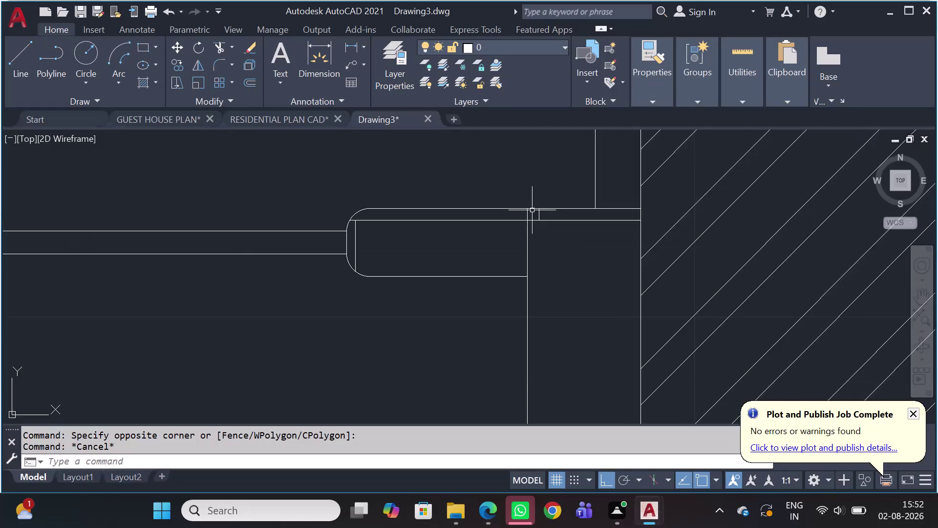
Inspect the wall hatches, then deselect them with the whole door plan in view.
scroll(down, 3)
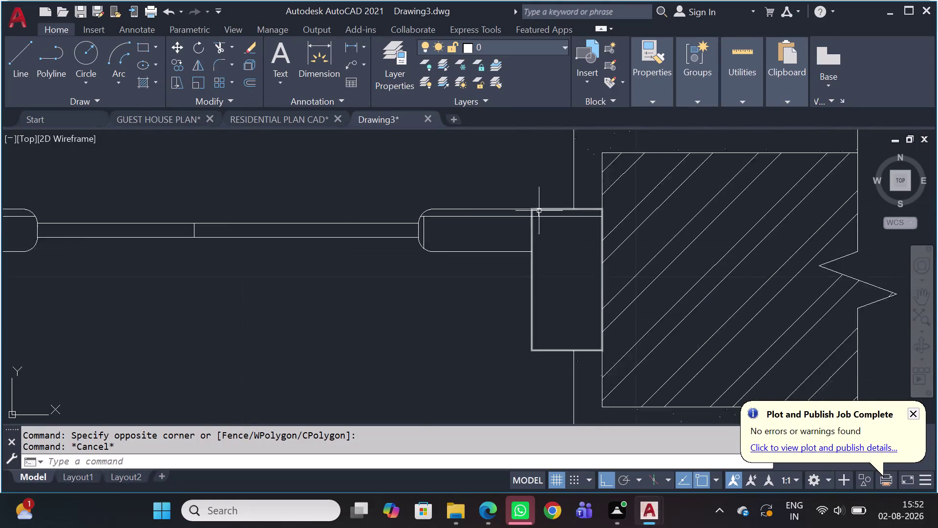
scroll(down, 3)
scroll(up, 3)
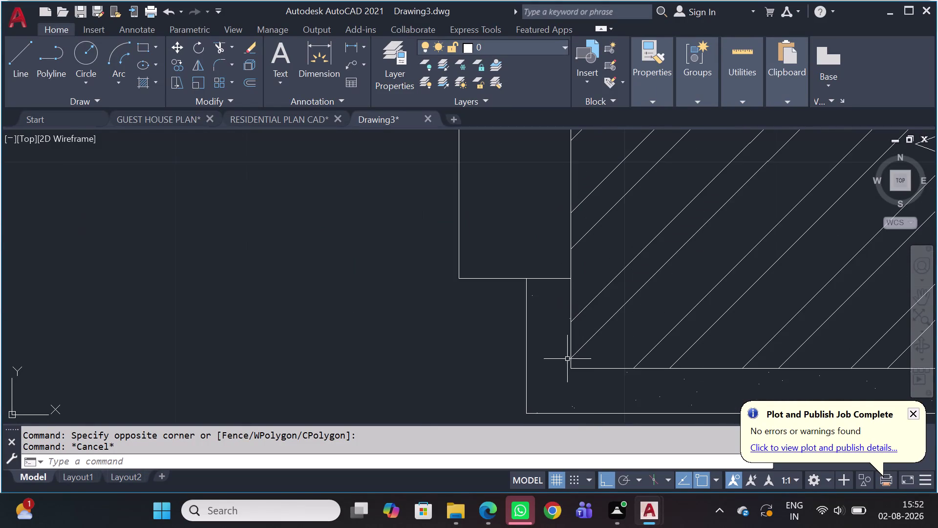
scroll(up, 3)
click(576, 403)
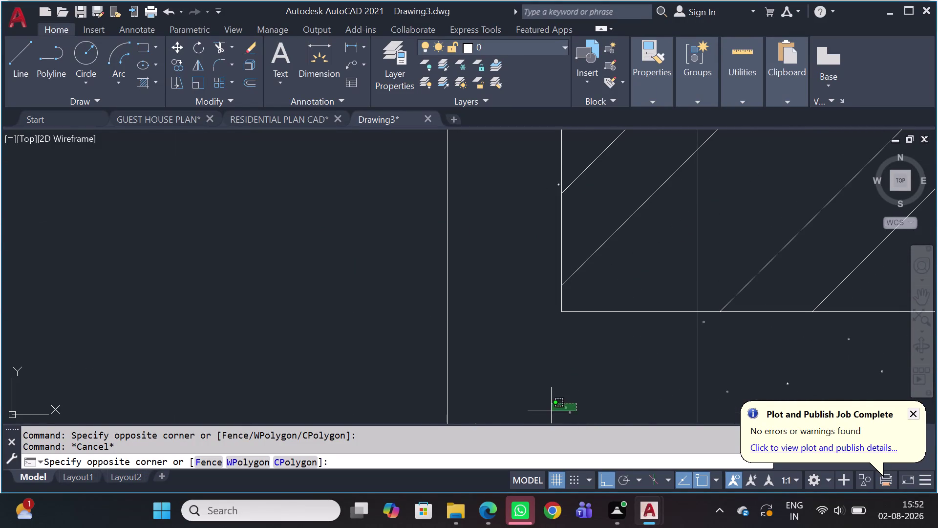
click(552, 411)
scroll(down, 3)
scroll(down, 3)
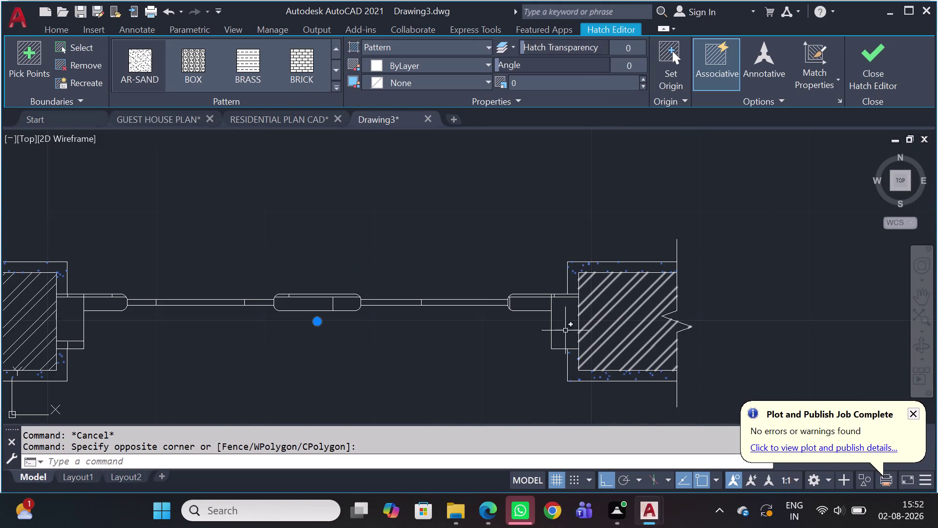
middle_drag(276, 328, 394, 275)
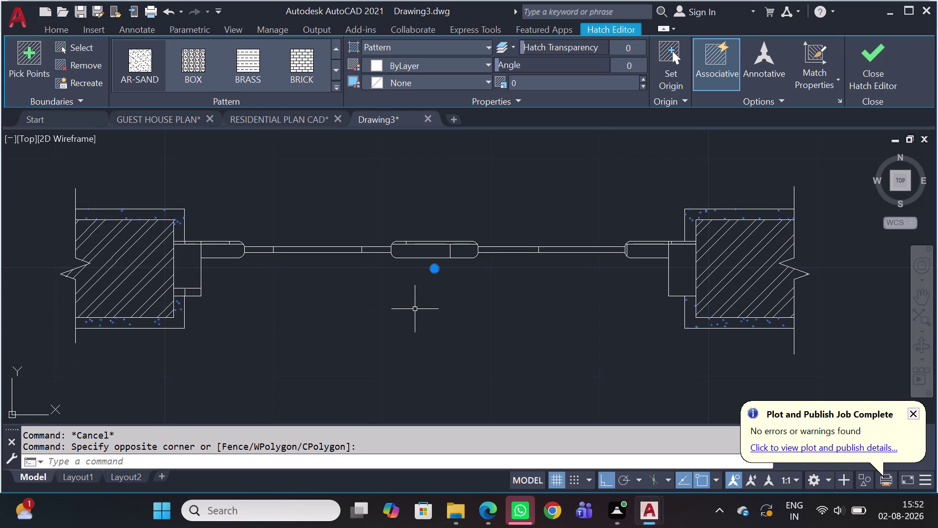
key(Escape)
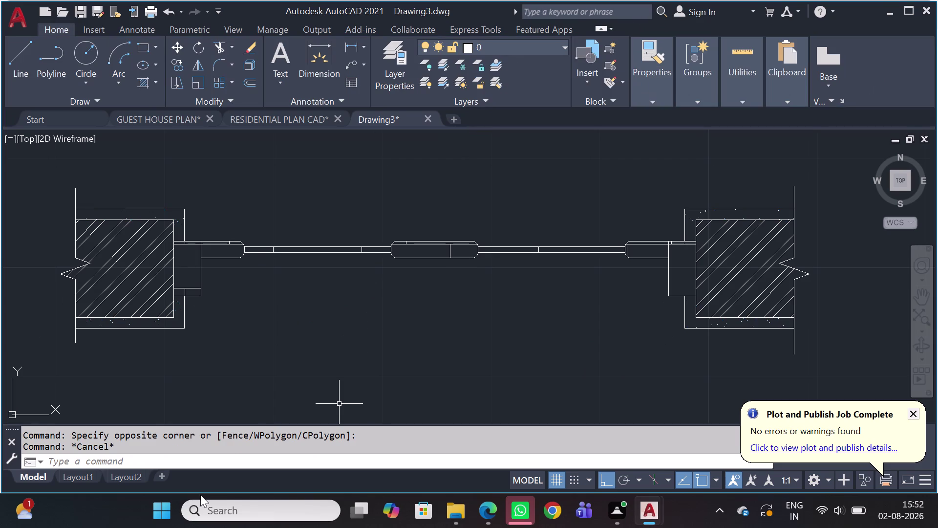
scroll(up, 3)
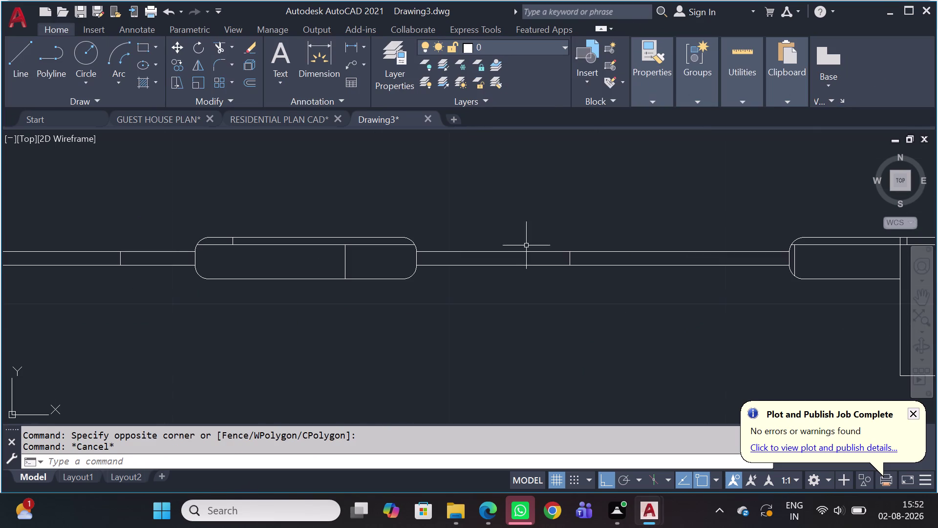
Try the AR-HBONE and AR-RSHKE patterns on the door leaf hatch.
click(569, 258)
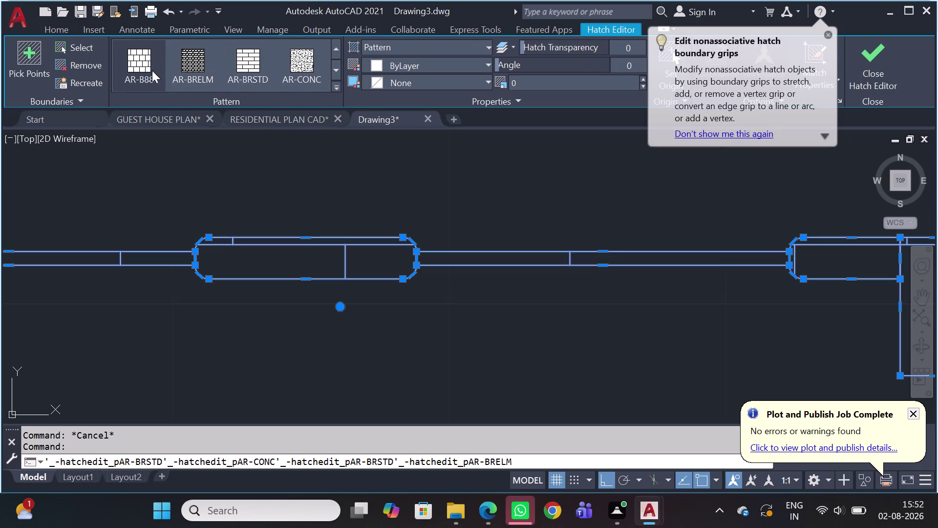
click(336, 87)
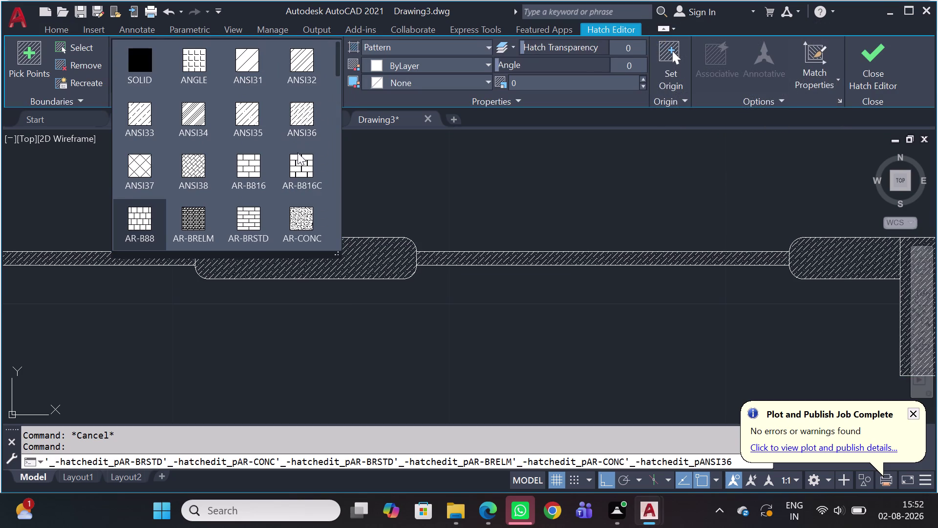
scroll(down, 3)
scroll(down, 3)
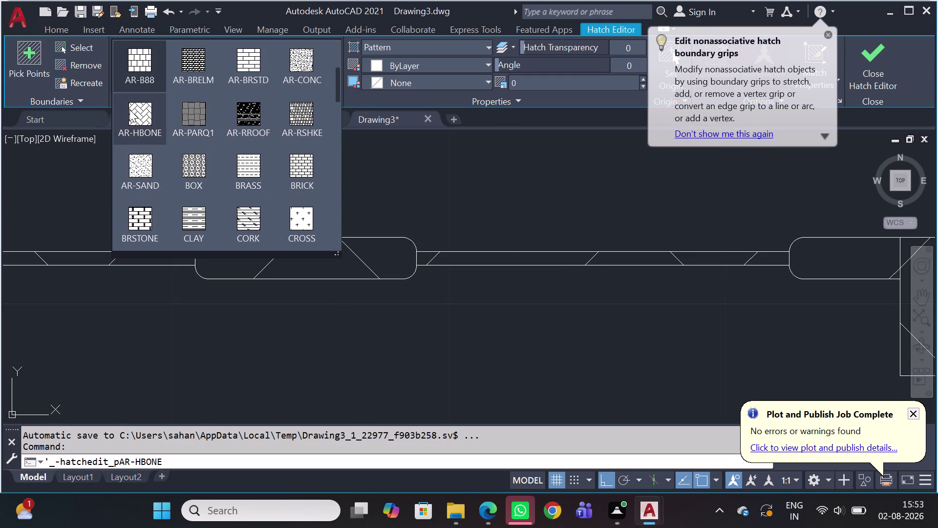
click(138, 120)
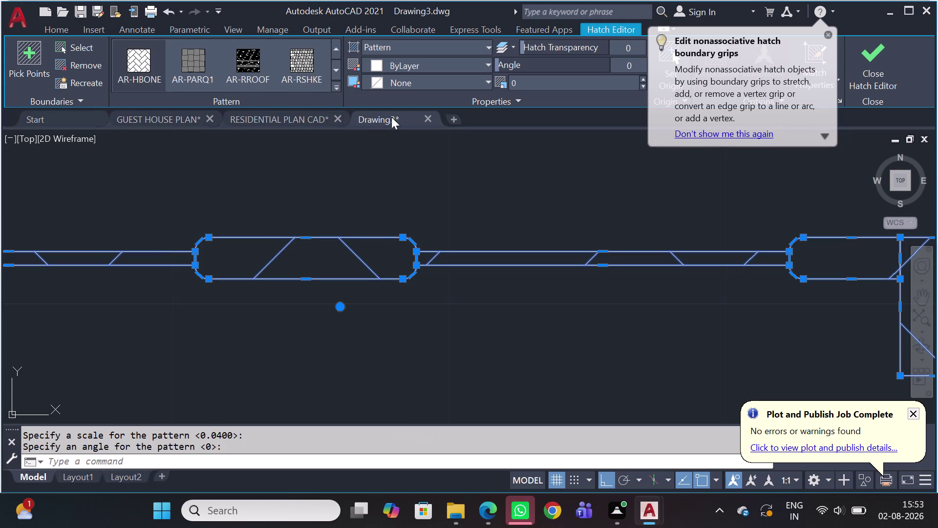
scroll(down, 3)
scroll(down, 3)
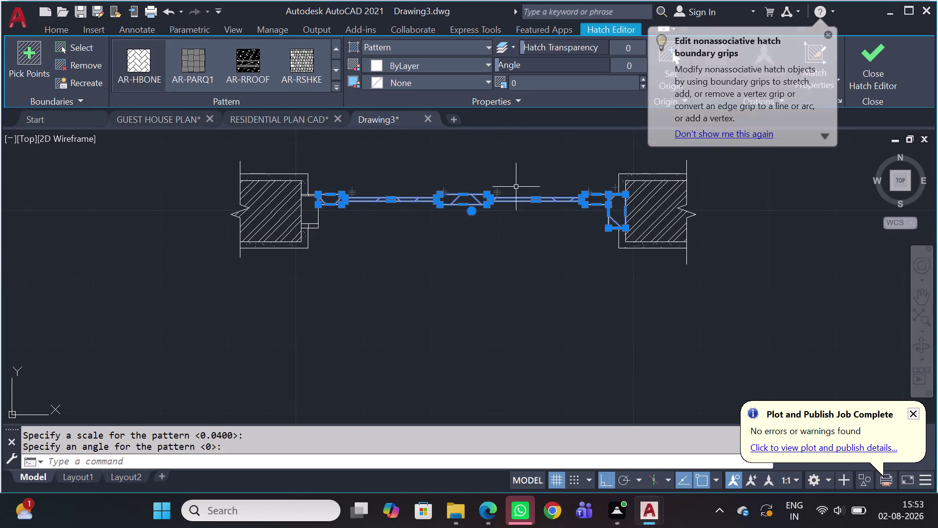
scroll(up, 3)
scroll(up, 3)
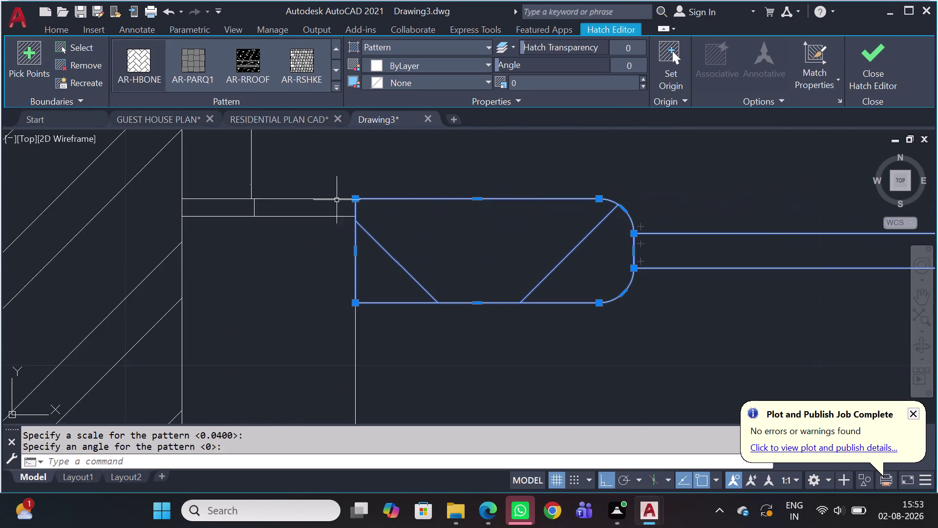
click(337, 86)
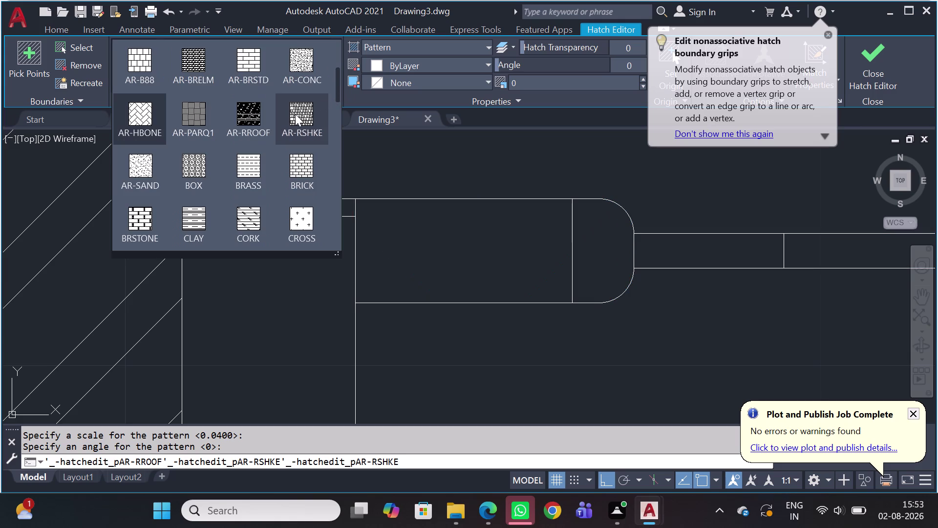
click(301, 120)
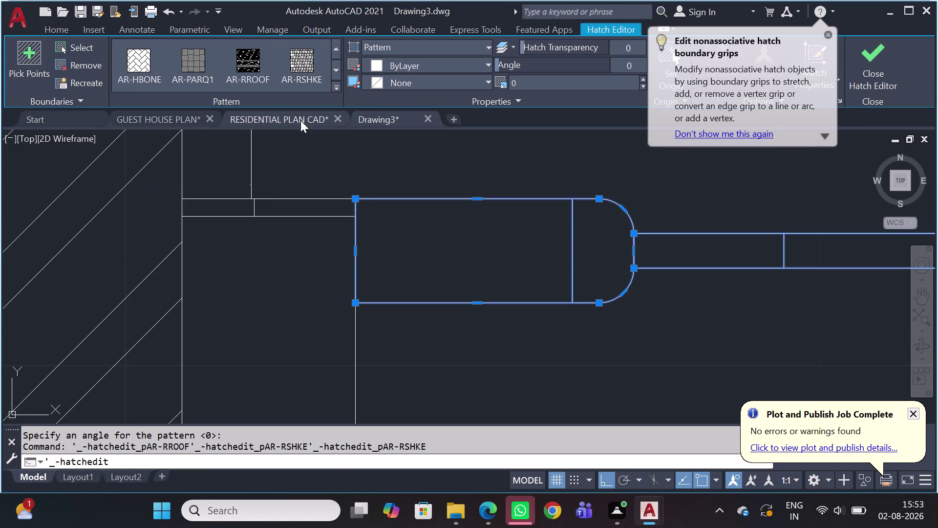
Apply the BRICK pattern at scale 0.1 and deselect the hatch.
scroll(down, 3)
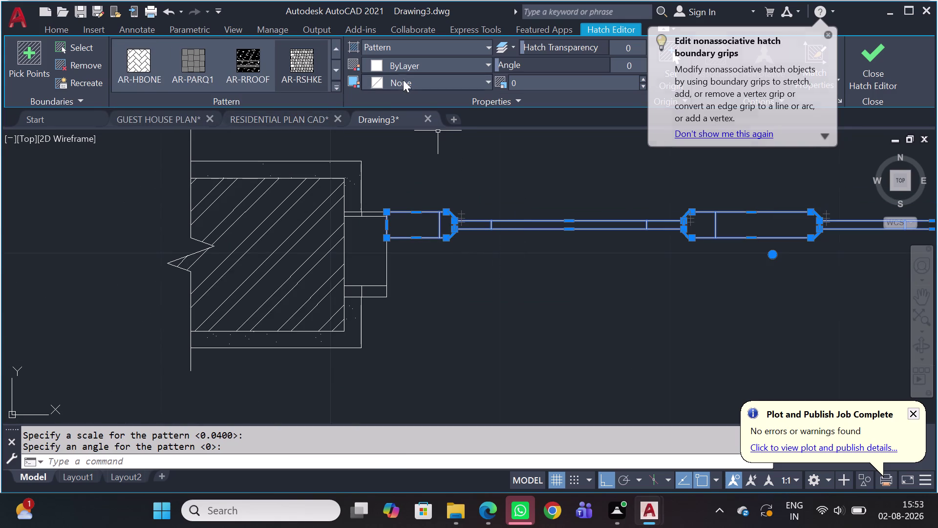
click(336, 84)
click(304, 167)
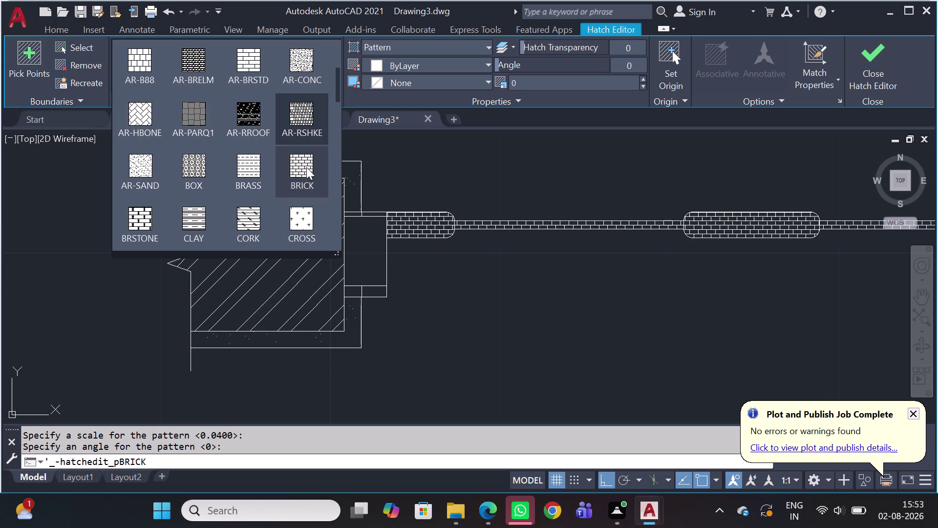
scroll(down, 3)
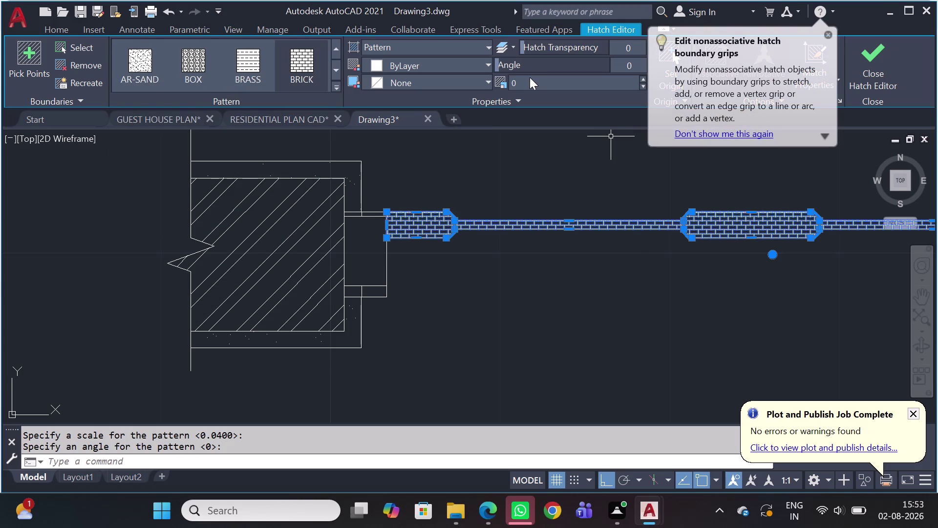
scroll(down, 3)
scroll(up, 3)
scroll(up, 3)
scroll(up, 3)
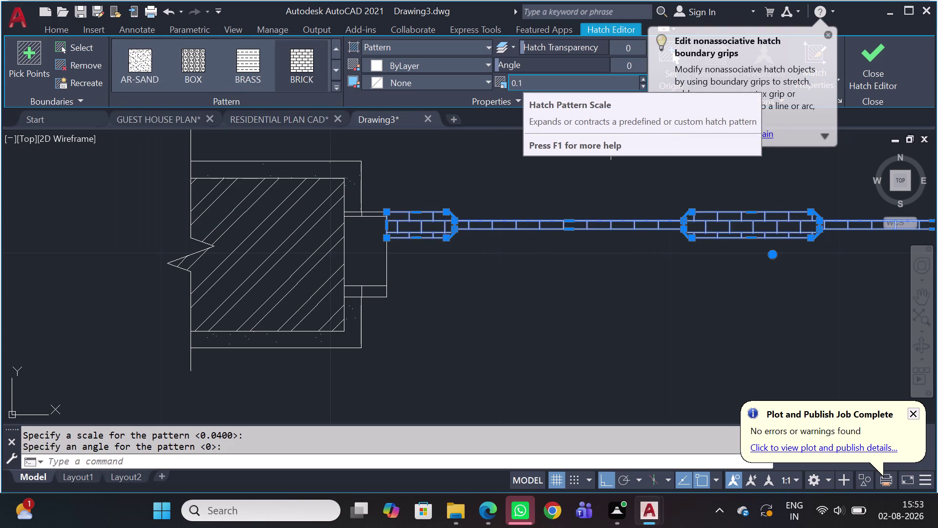
scroll(up, 3)
scroll(up, 3)
middle_drag(454, 220, 366, 224)
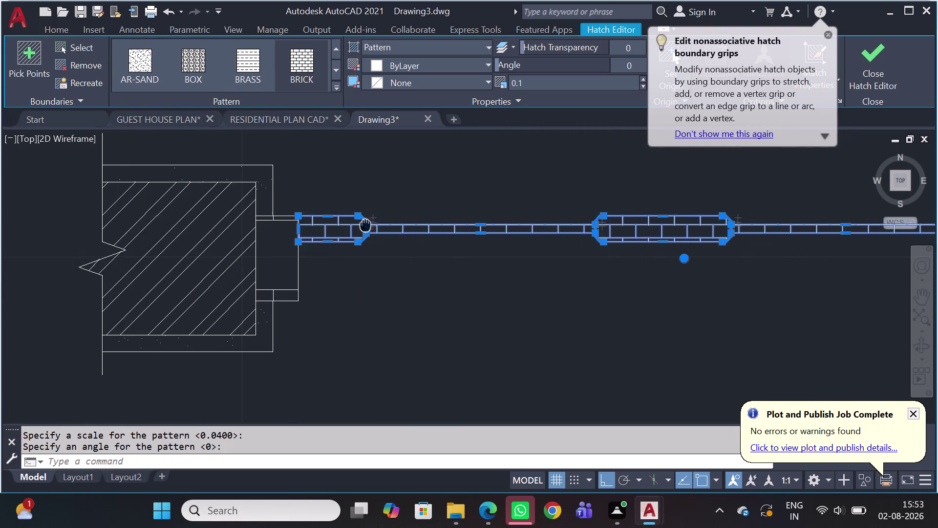
middle_drag(365, 224, 218, 218)
scroll(down, 3)
scroll(up, 3)
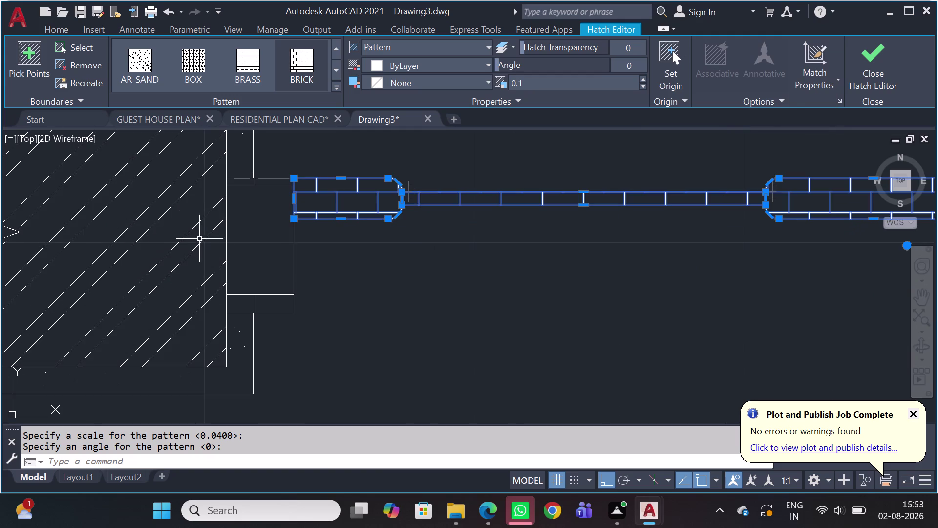
click(255, 247)
click(244, 215)
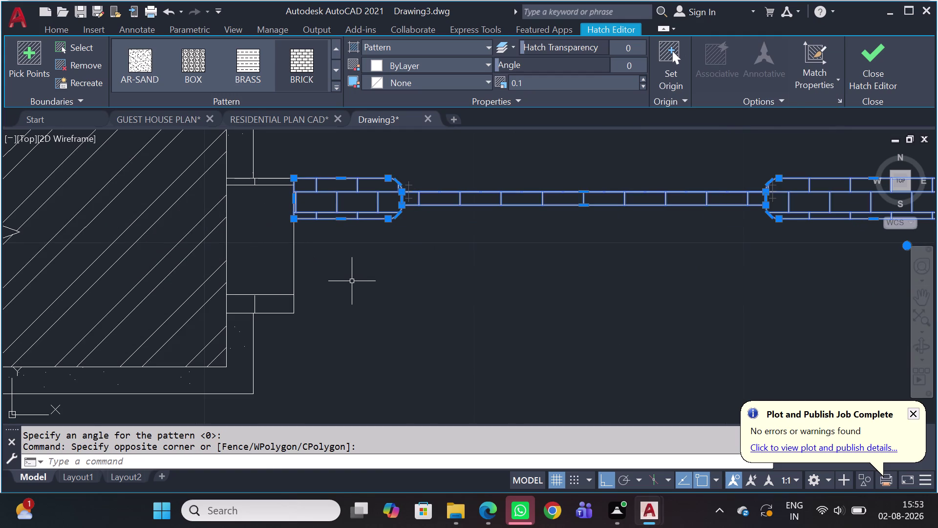
key(Escape)
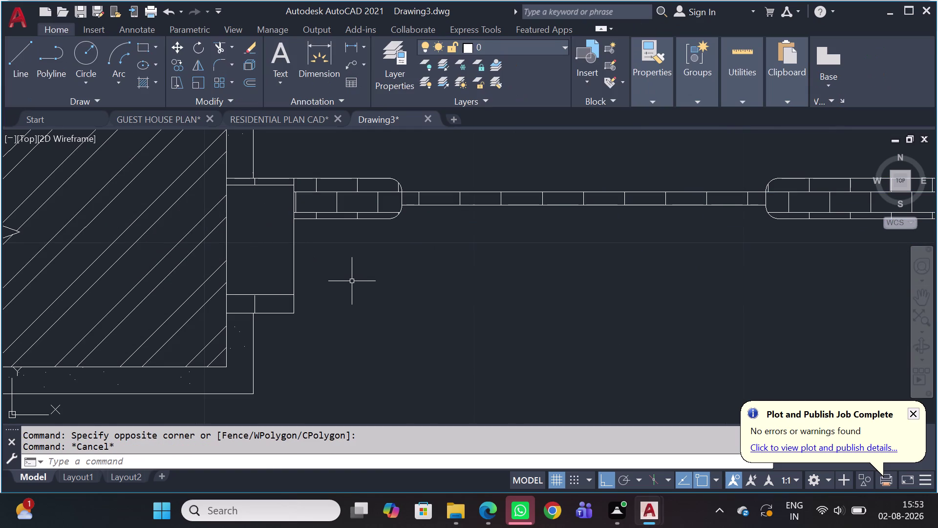
text(H)
key(space)
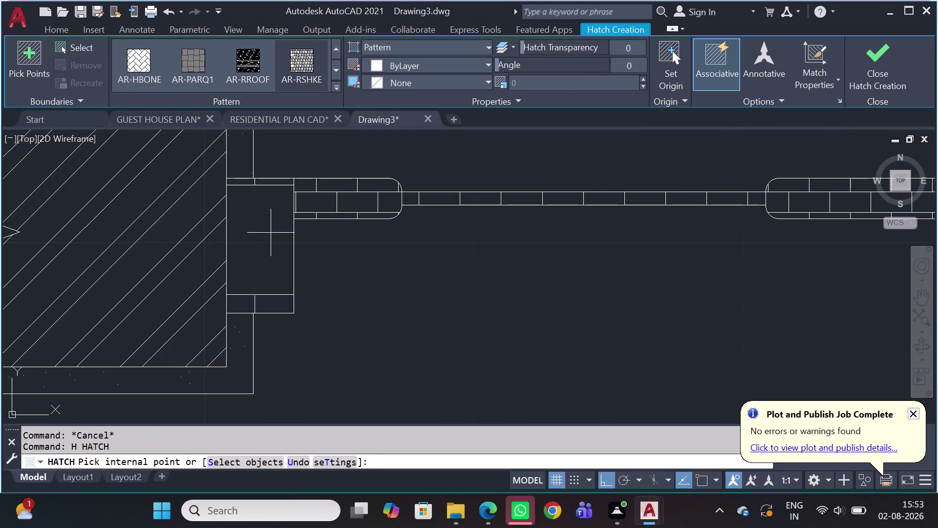
click(256, 242)
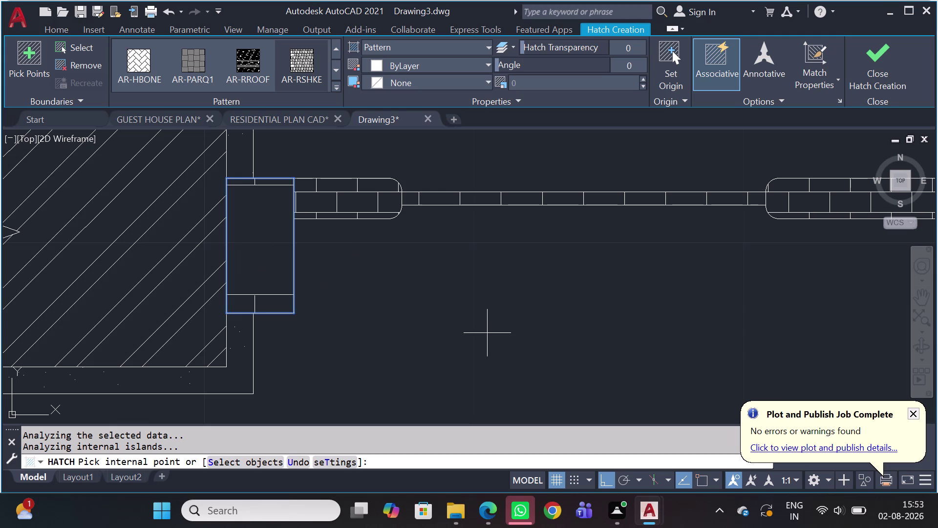
key(Escape)
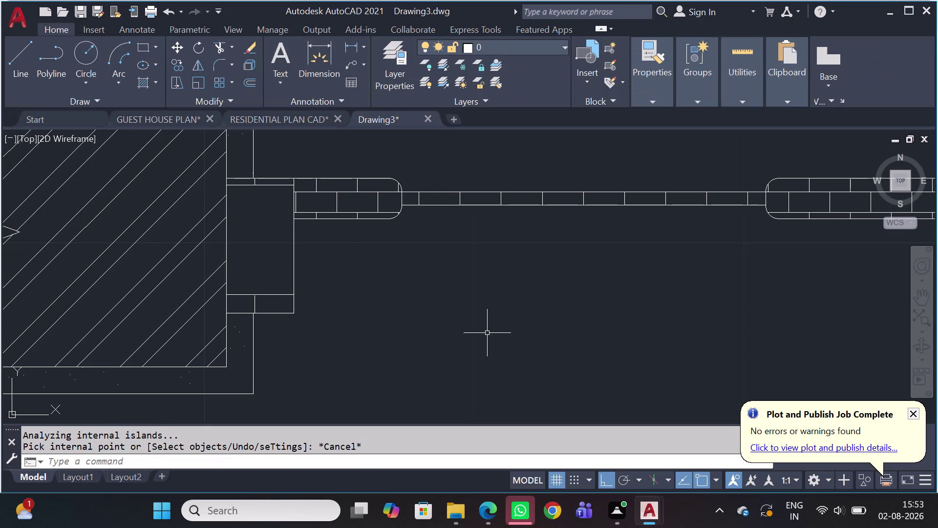
text(M)
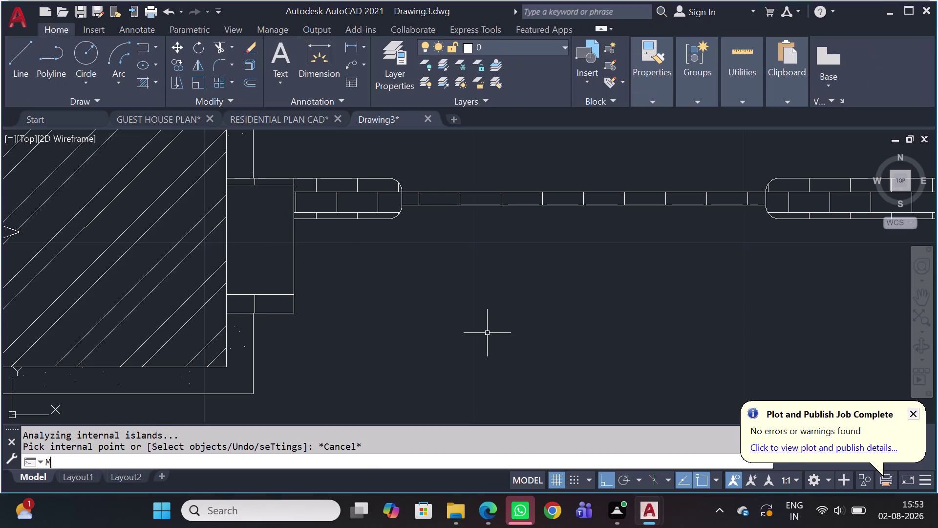
text(A)
Copy the brick hatch properties onto both jamb blocks of the door plan.
key(space)
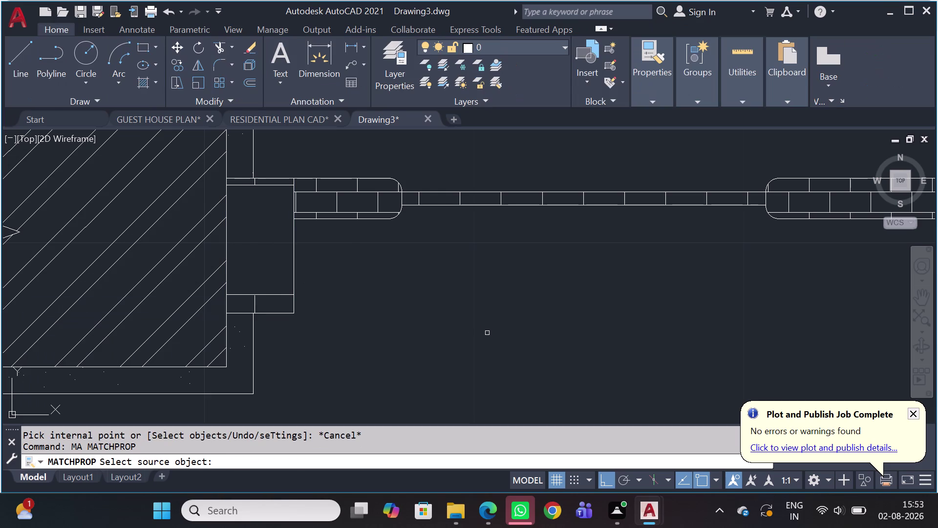
click(354, 215)
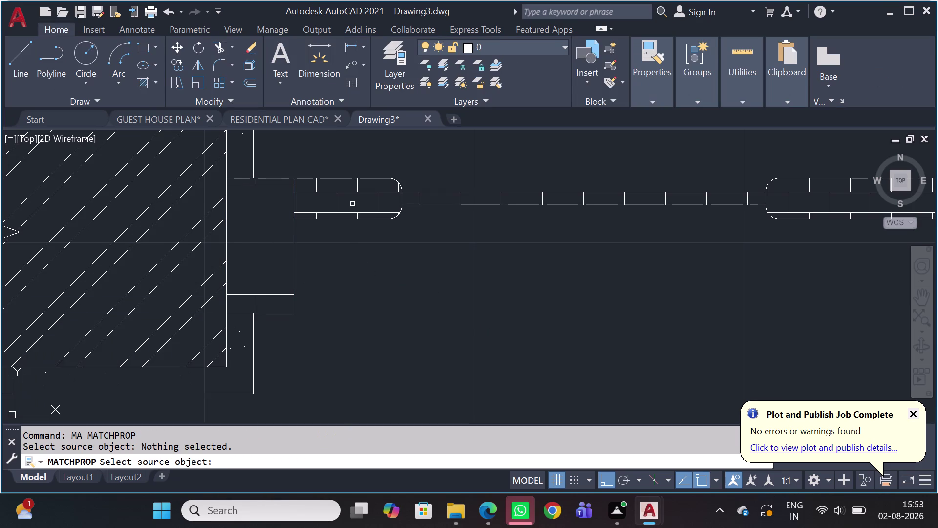
click(346, 210)
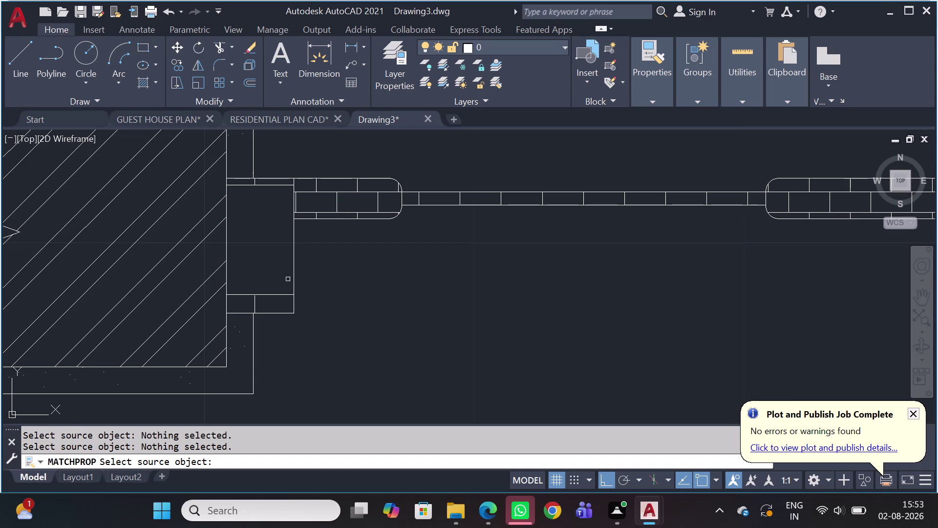
scroll(up, 3)
click(358, 184)
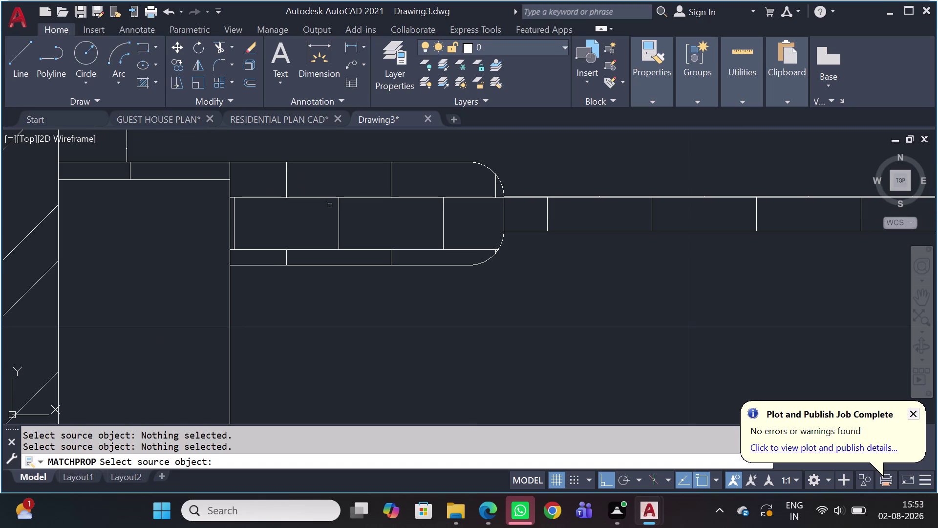
click(343, 199)
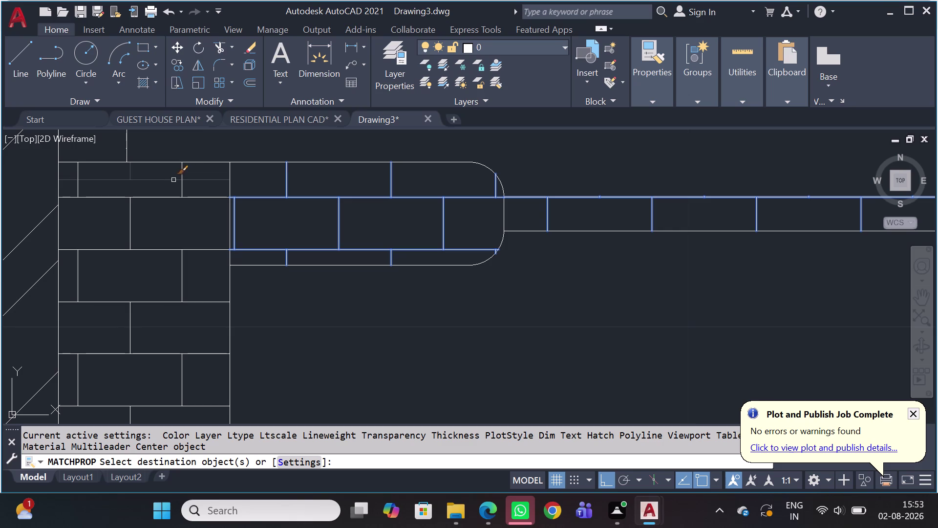
click(174, 180)
scroll(down, 3)
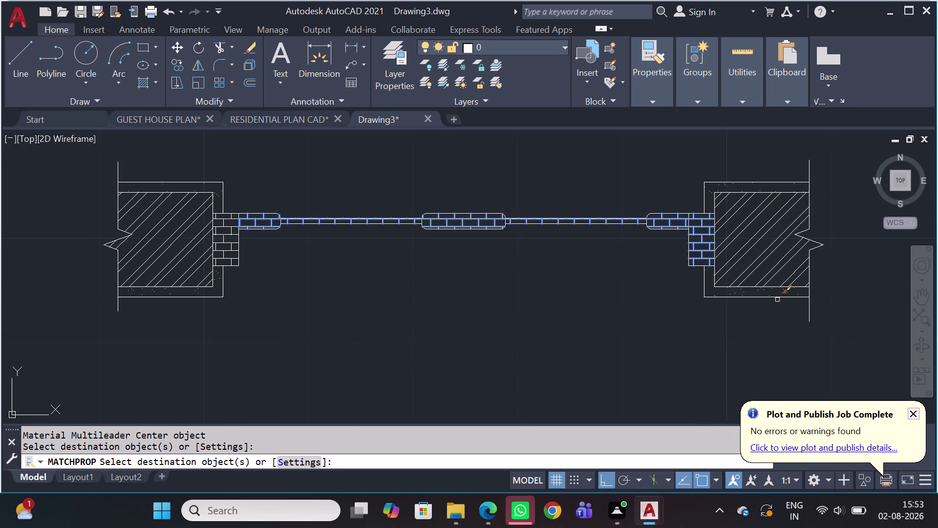
key(Escape)
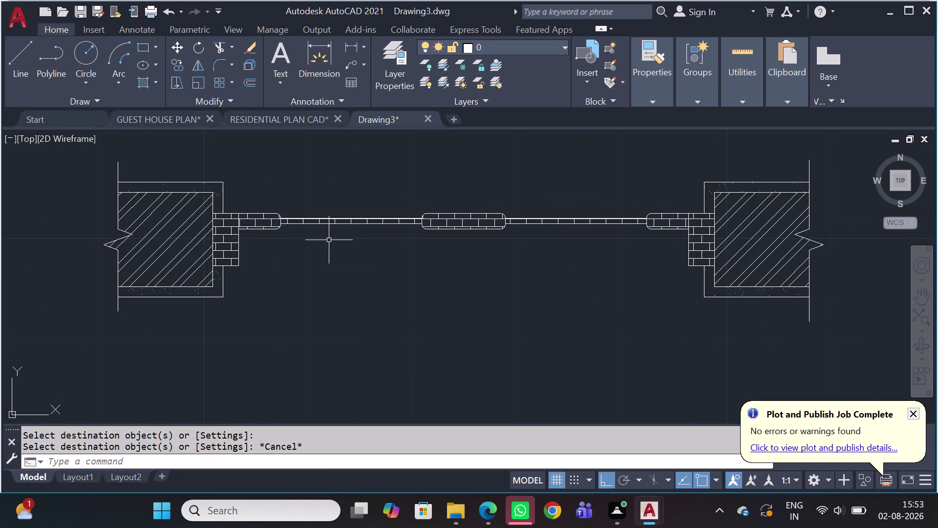
scroll(down, 3)
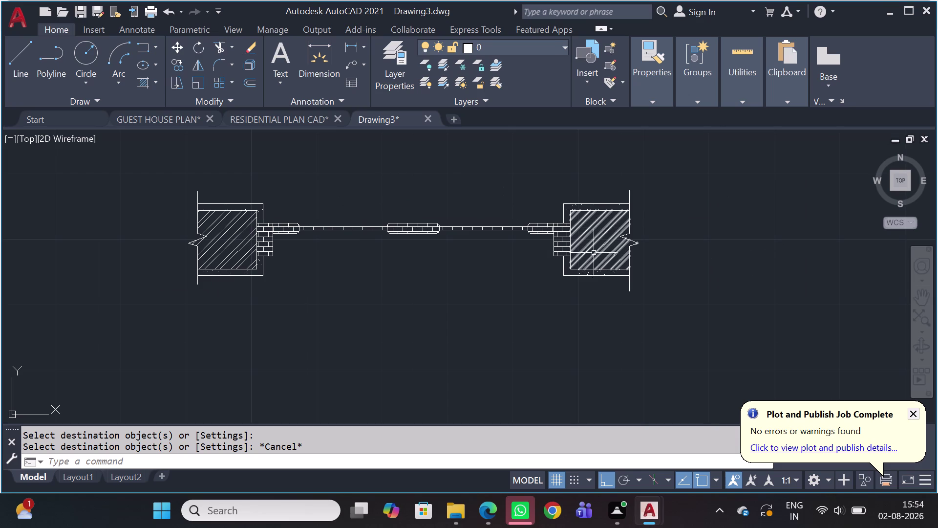
scroll(up, 3)
scroll(down, 3)
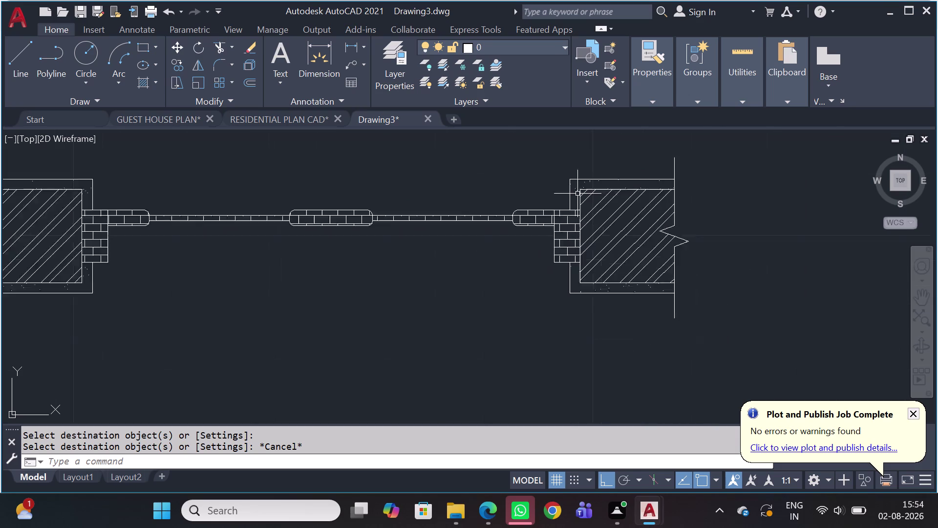
scroll(down, 3)
middle_drag(624, 200, 338, 164)
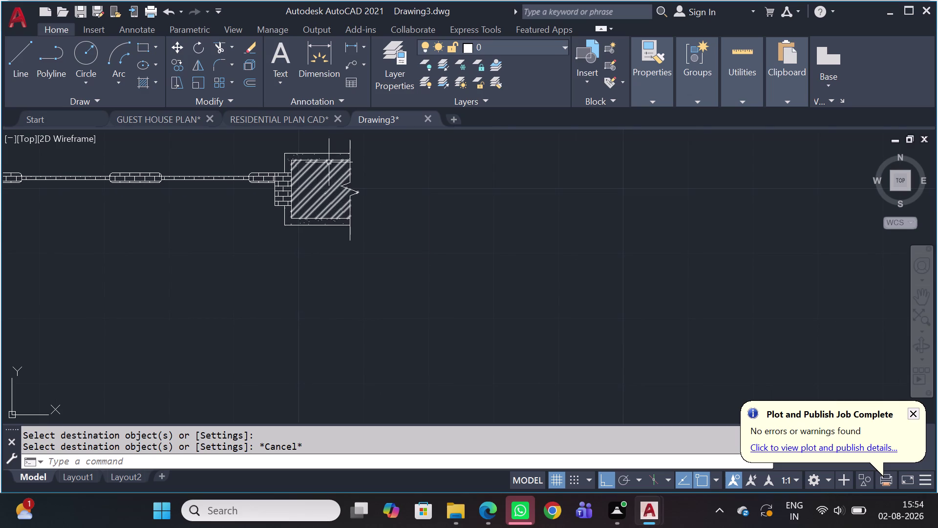
scroll(down, 3)
middle_drag(411, 186, 432, 277)
middle_drag(475, 222, 467, 279)
scroll(down, 3)
middle_drag(488, 196, 410, 263)
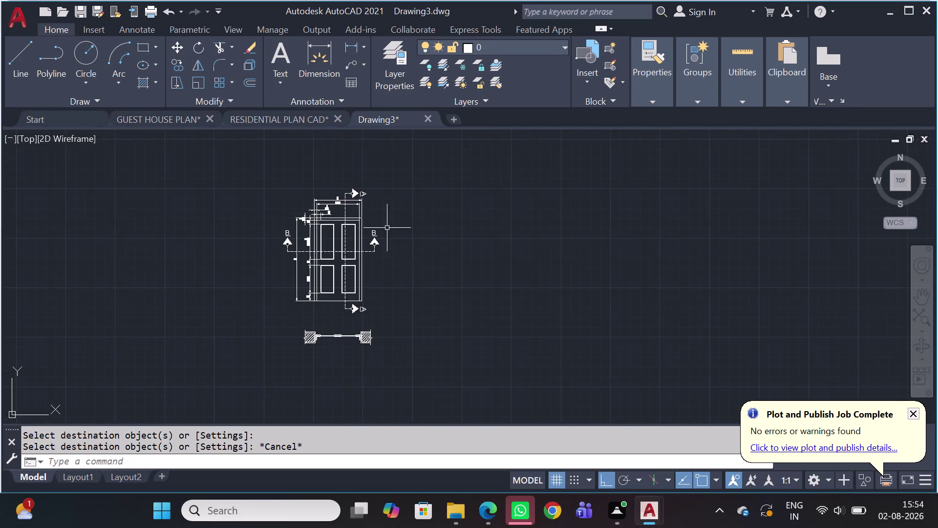
scroll(up, 3)
scroll(down, 3)
Place horizontal XL guides through the door top, frame top and top rail's lower edge.
key(x)
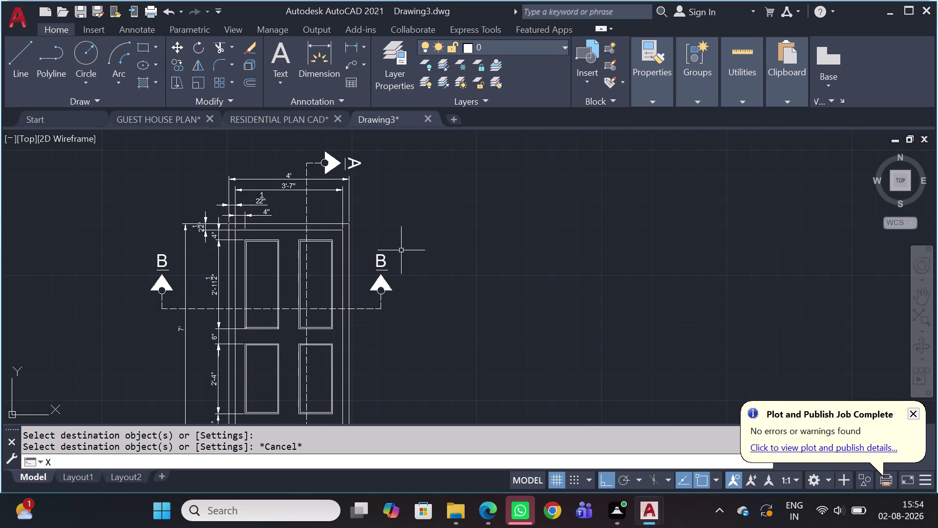
key(l)
key(space)
key(h)
key(space)
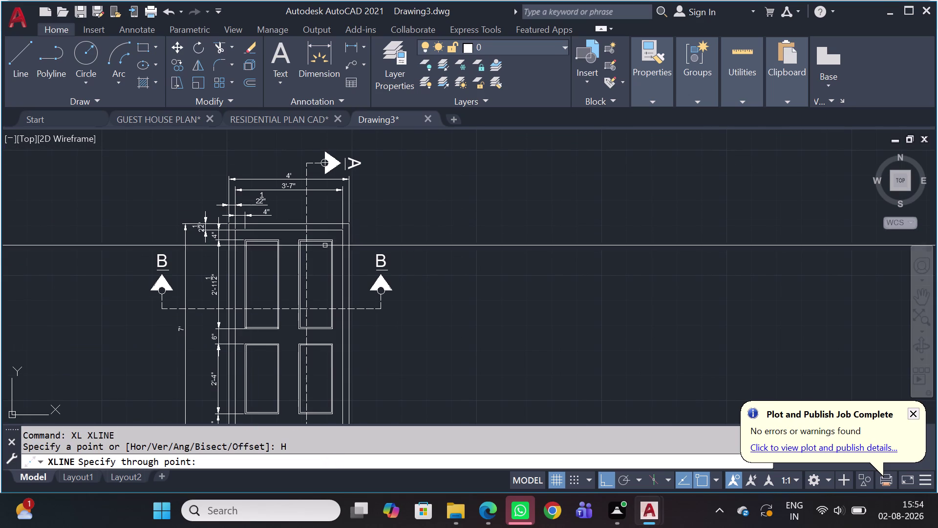
scroll(up, 3)
click(360, 212)
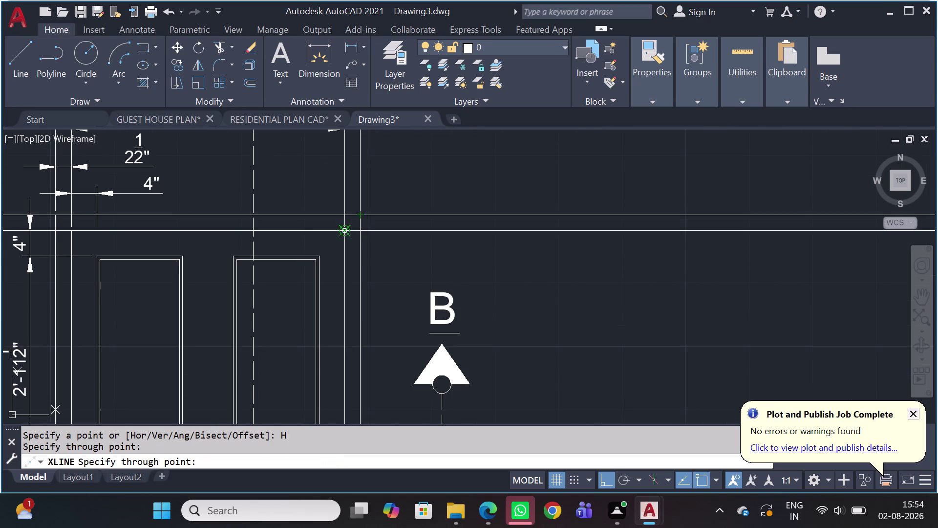
click(342, 229)
click(322, 259)
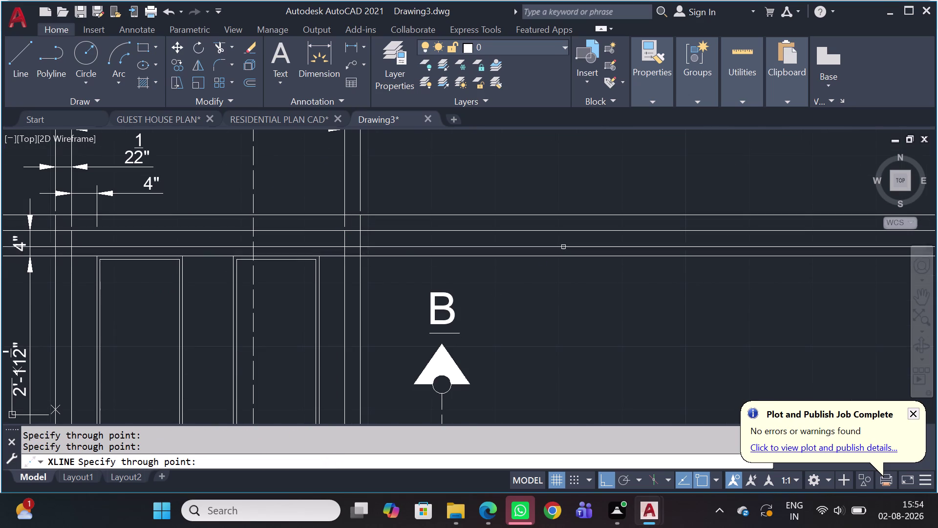
Add horizontal guides through the middle rail's top and bottom and the door bottom.
scroll(down, 3)
middle_drag(574, 316, 573, 298)
scroll(up, 3)
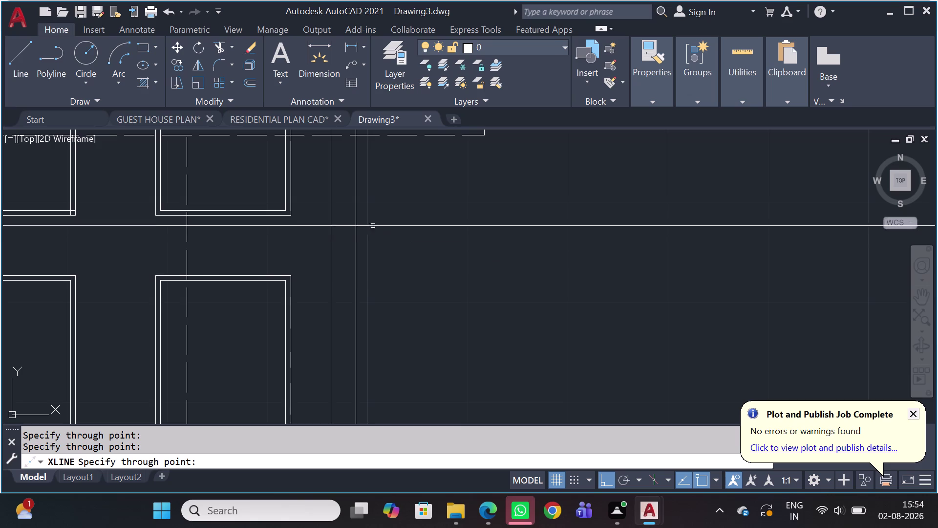
click(291, 216)
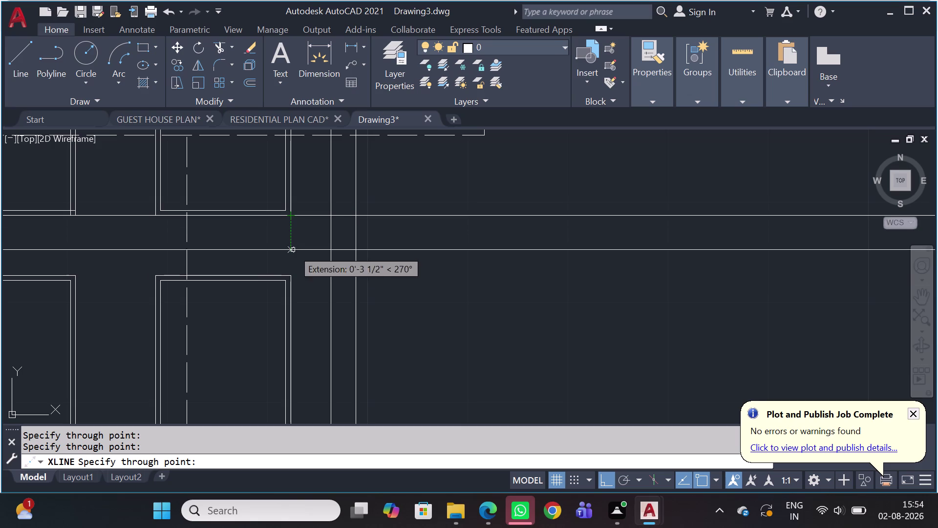
click(293, 278)
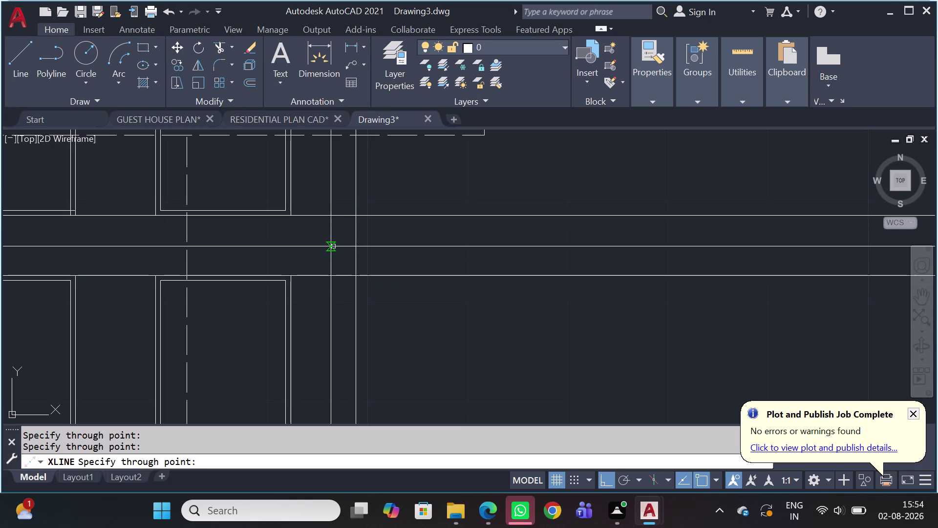
scroll(down, 3)
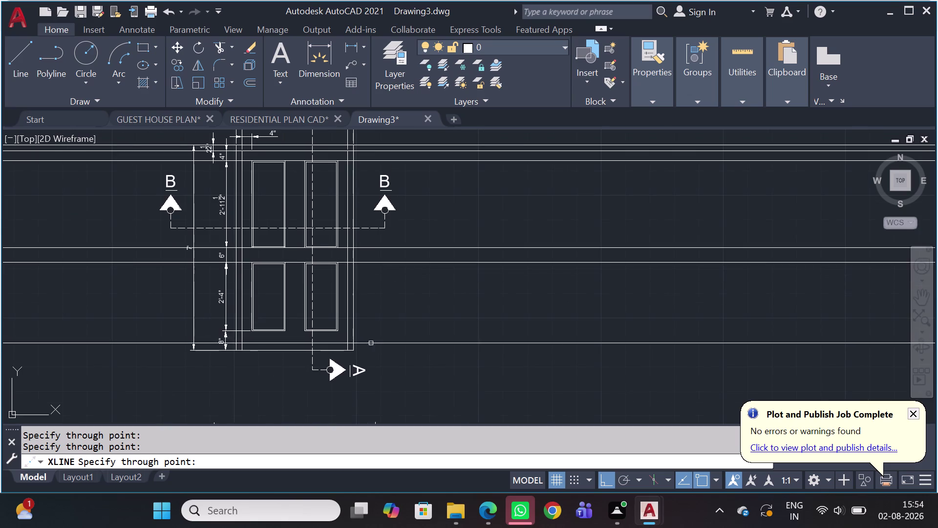
scroll(up, 3)
click(325, 351)
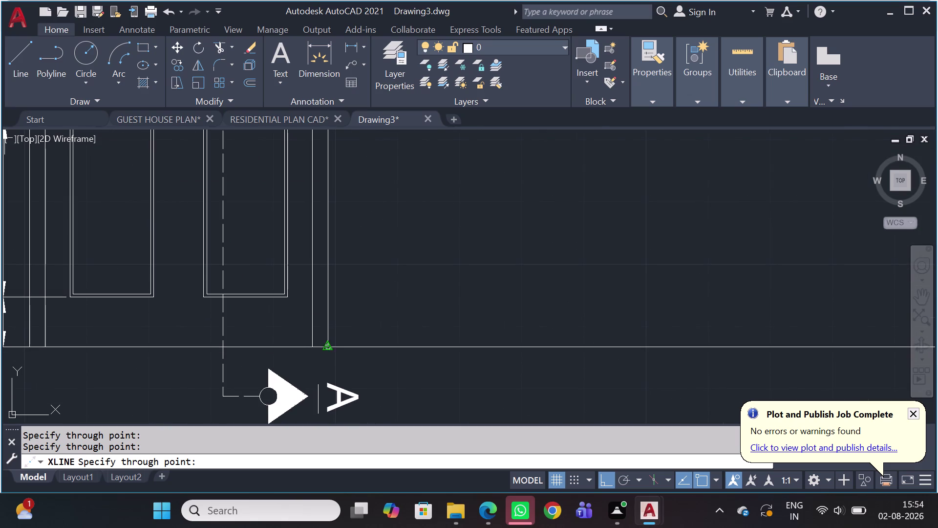
click(287, 296)
scroll(down, 3)
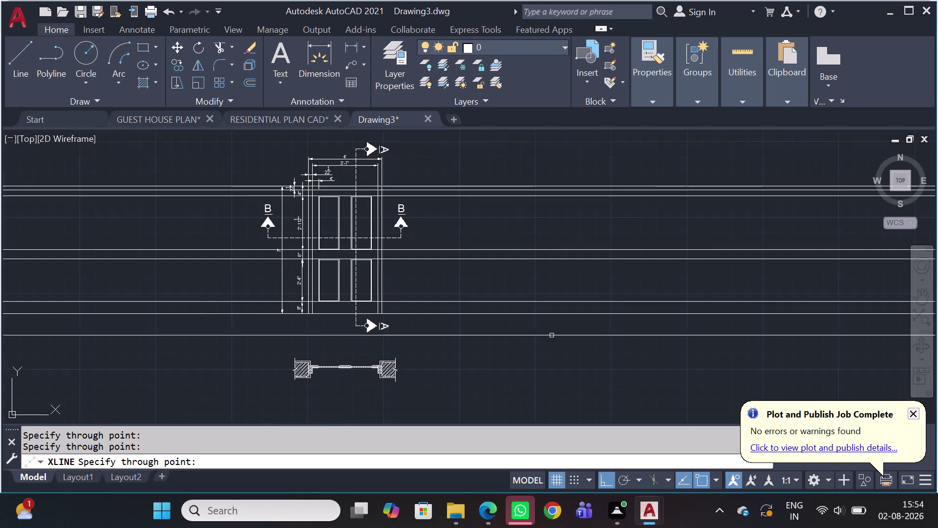
key(Escape)
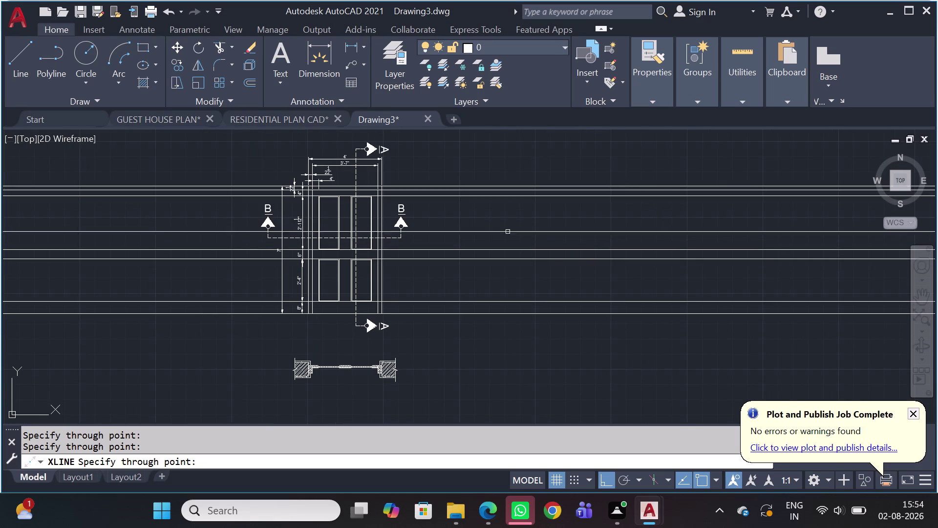
Draw a 9 by 9 square rectangle.
key(r)
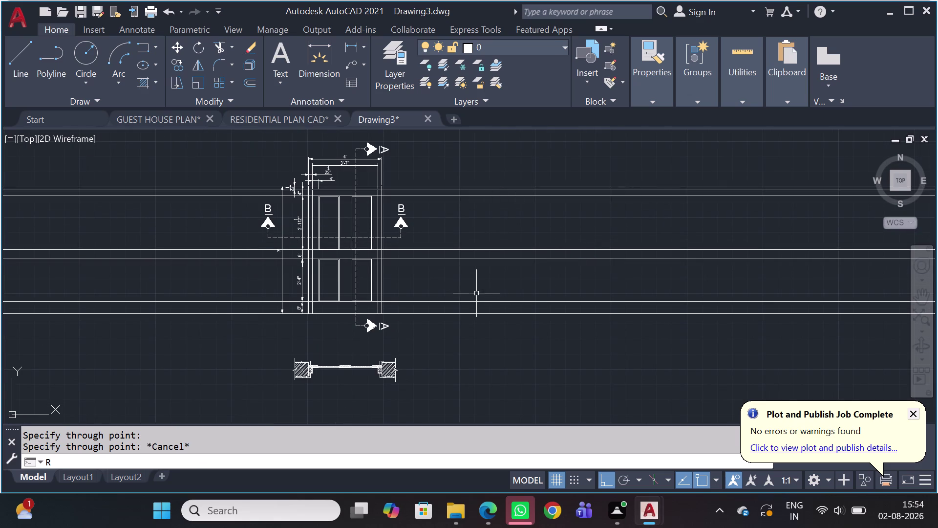
key(e)
key(c)
key(space)
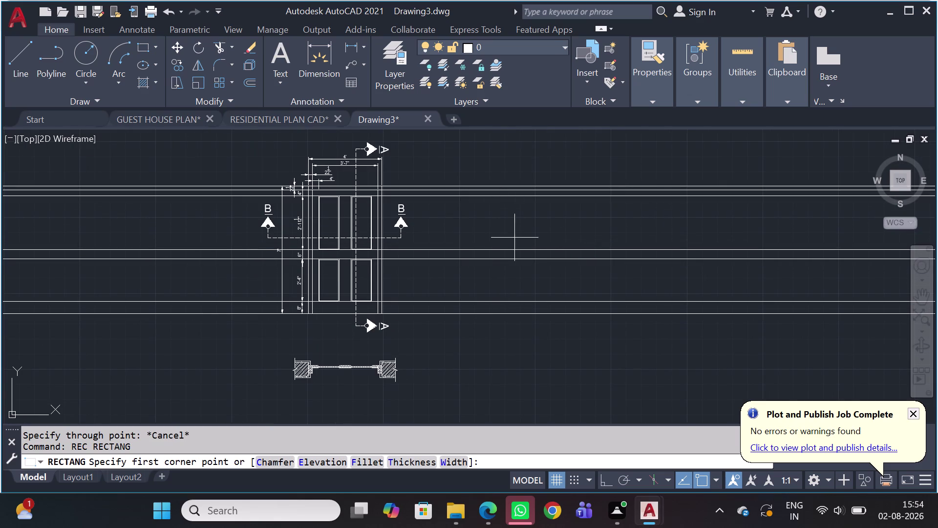
click(515, 324)
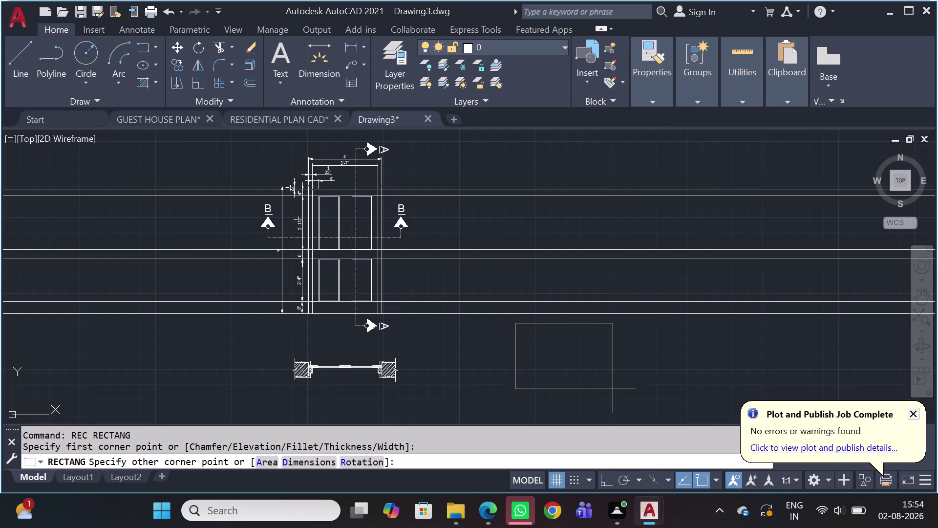
key(d)
key(space)
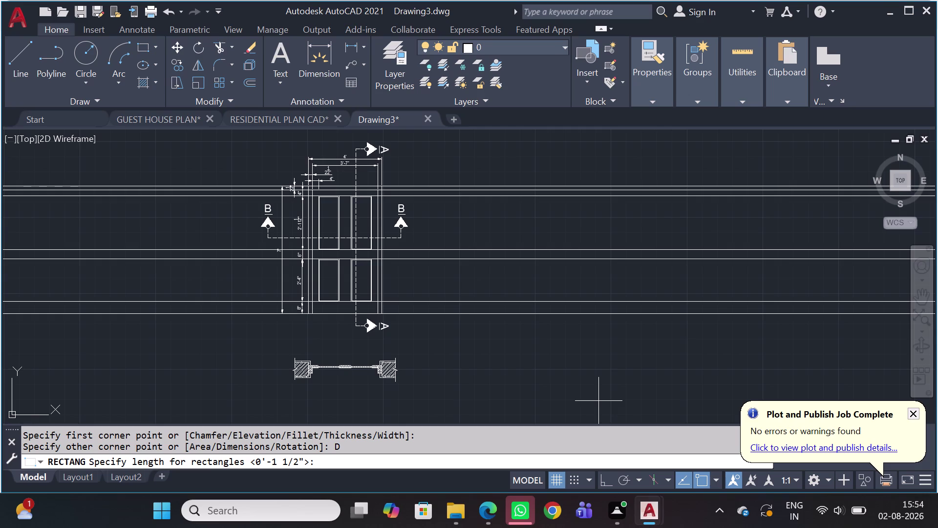
key(9)
key(space)
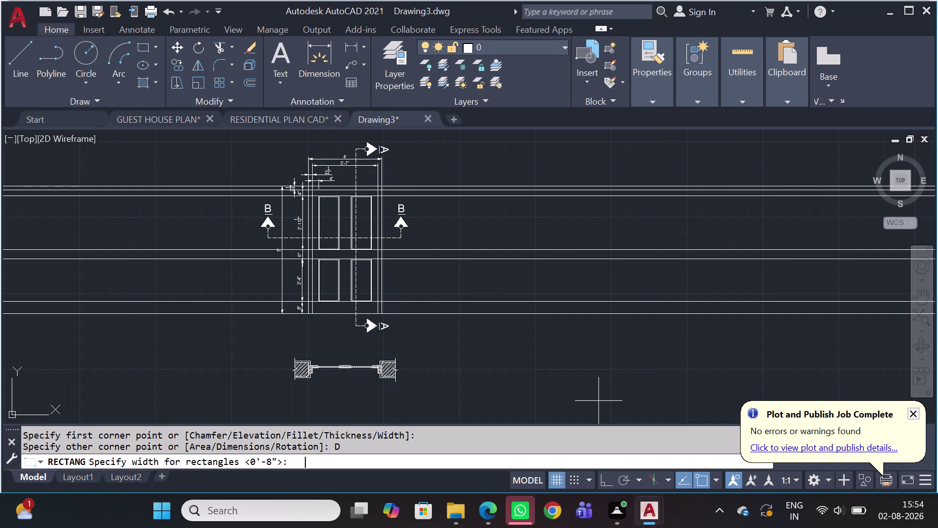
text(9)
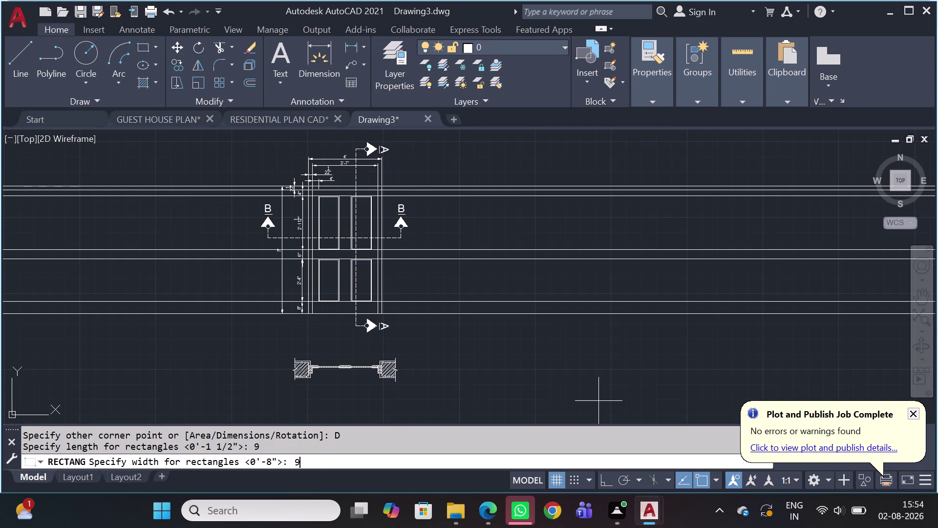
key(space)
click(539, 379)
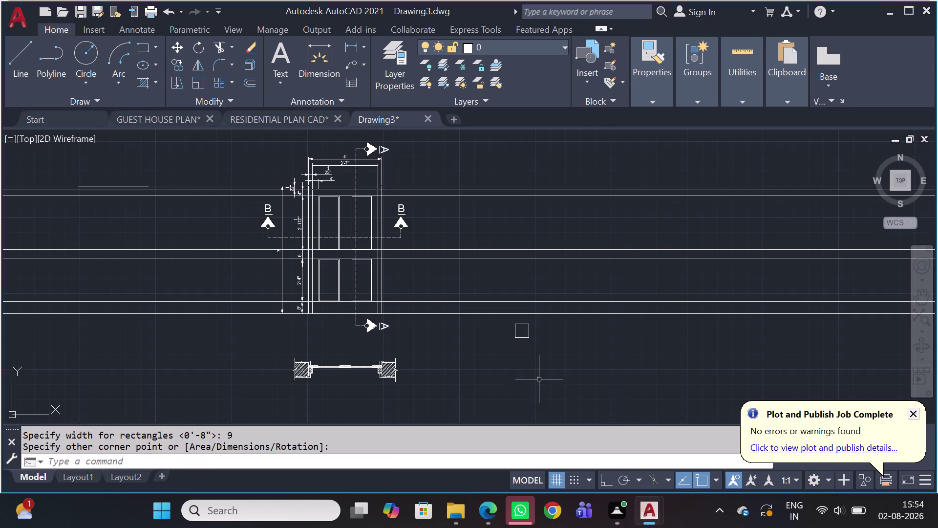
Move the square from its corner onto the horizontal guide line below.
scroll(up, 3)
drag(594, 349, 582, 349)
click(502, 350)
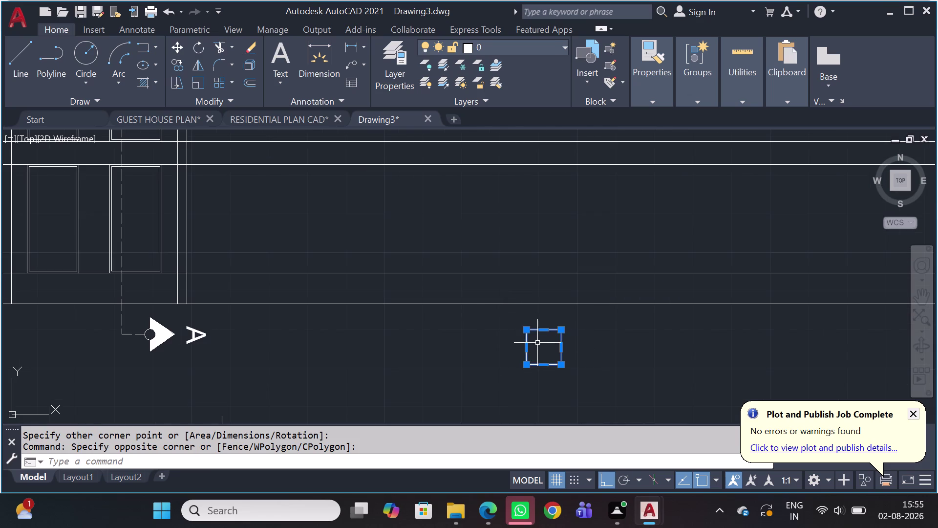
key(m)
key(space)
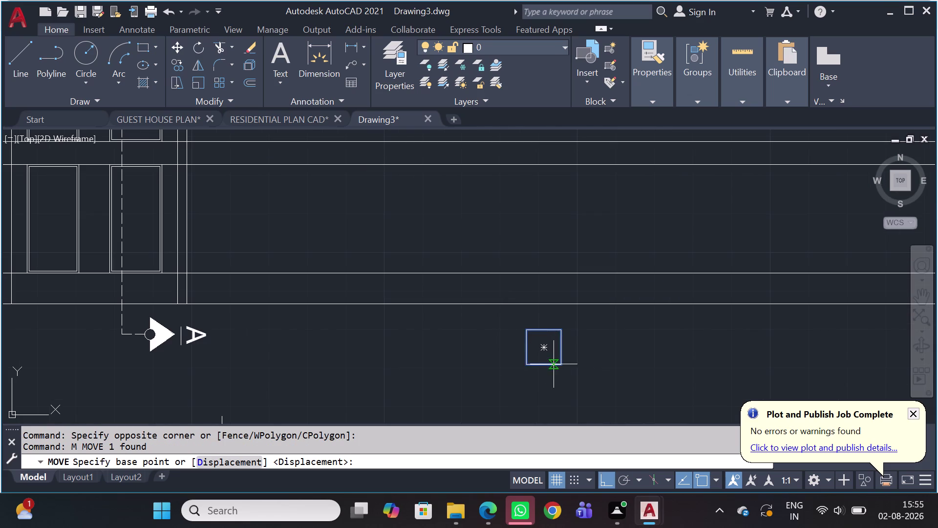
click(542, 364)
scroll(down, 3)
middle_drag(477, 251, 471, 254)
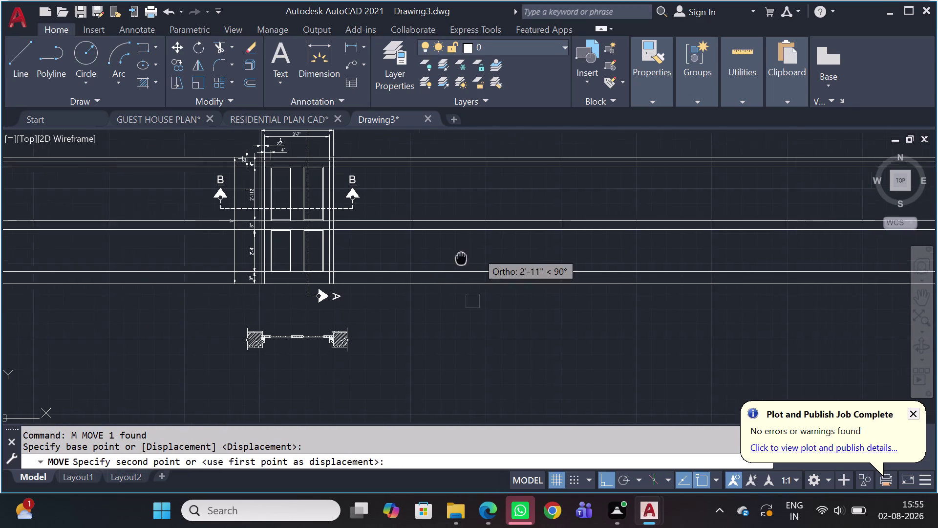
middle_drag(470, 254, 395, 308)
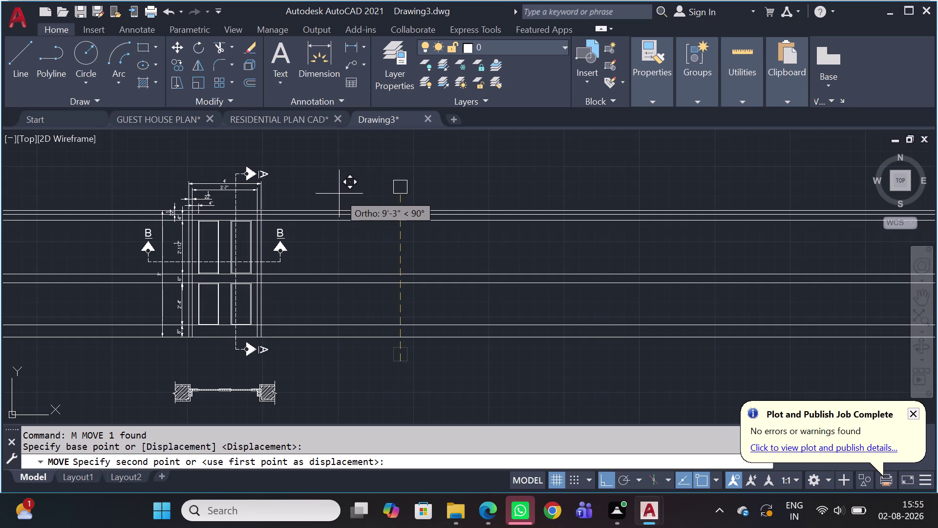
key(shift+F8)
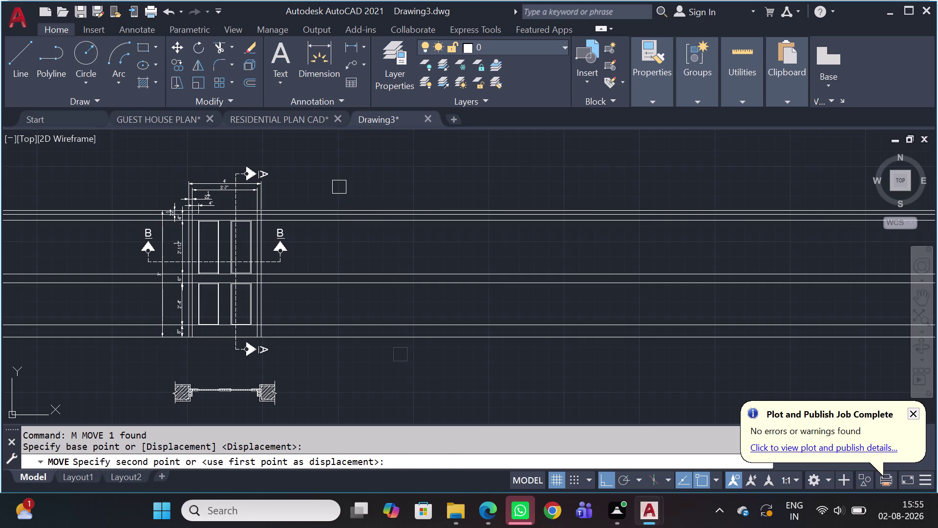
scroll(up, 3)
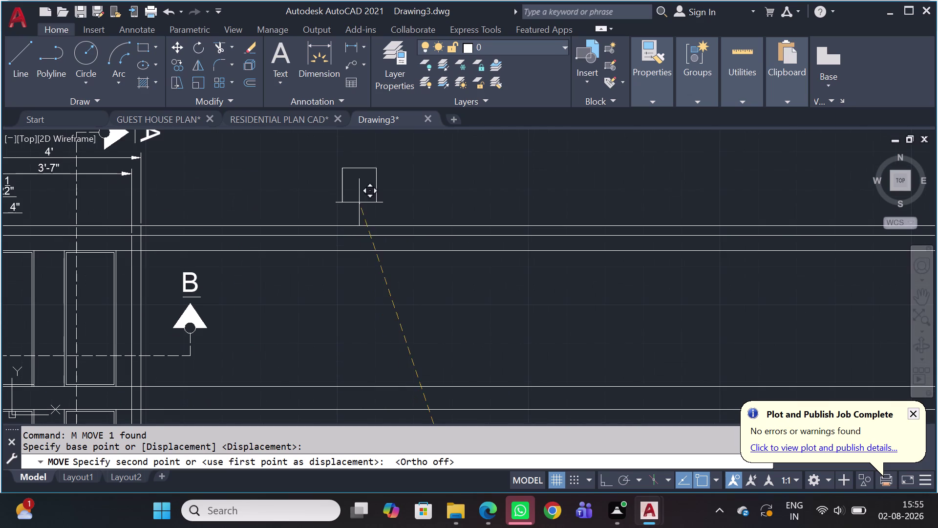
scroll(up, 3)
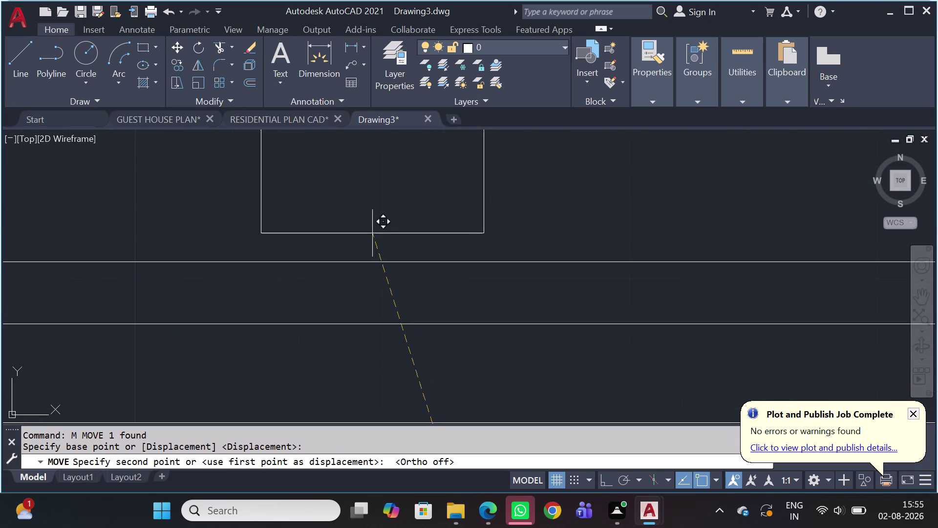
scroll(up, 3)
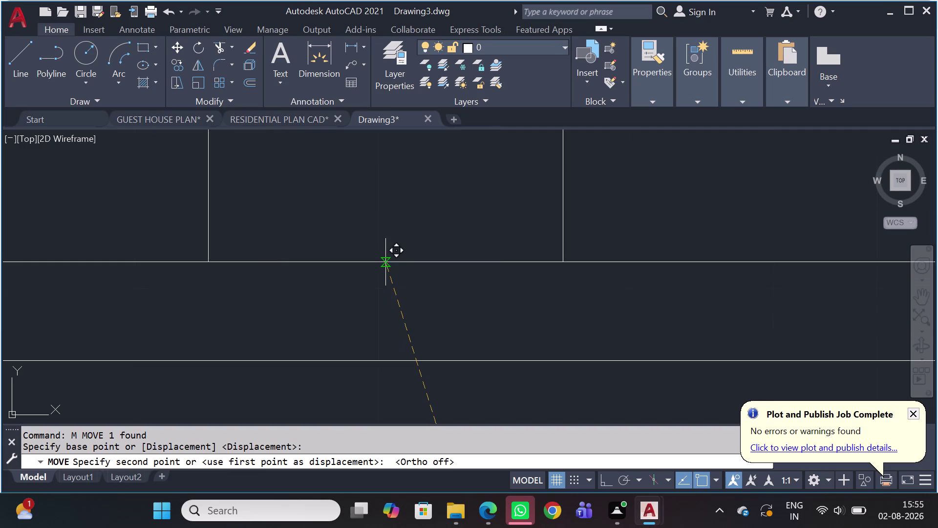
click(389, 262)
scroll(down, 3)
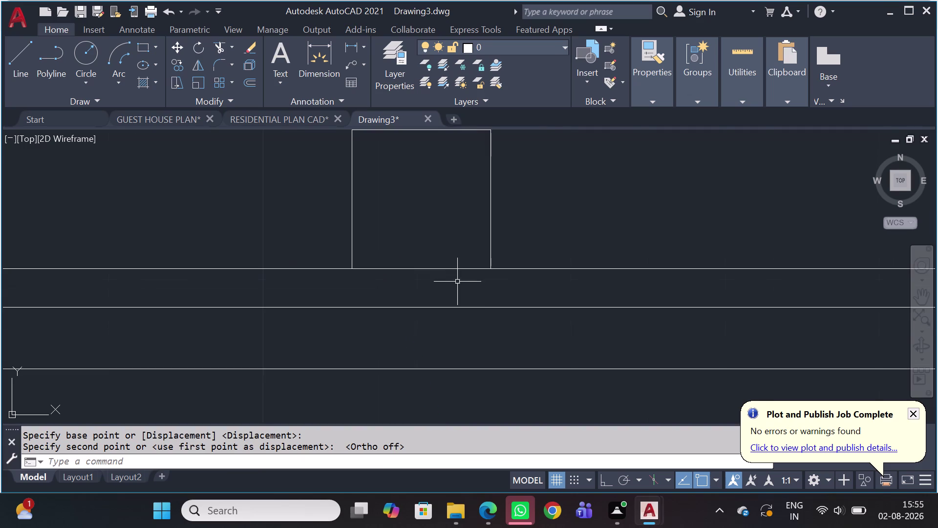
scroll(down, 3)
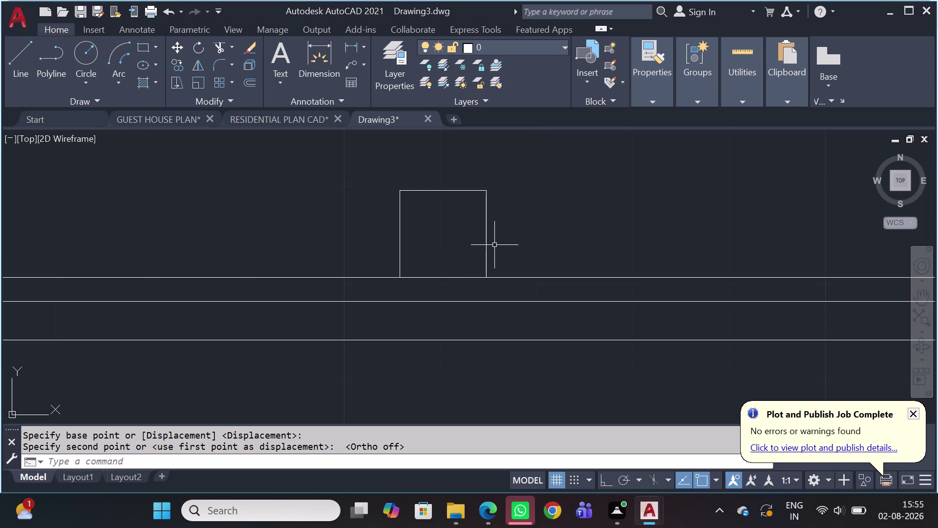
Select the moved square again for offsetting.
drag(499, 229, 503, 222)
click(466, 201)
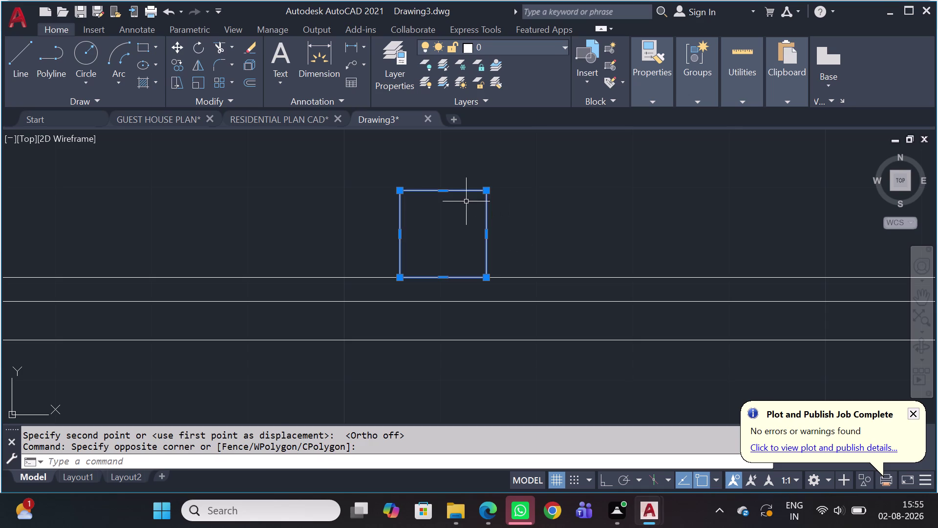
text(O)
key(space)
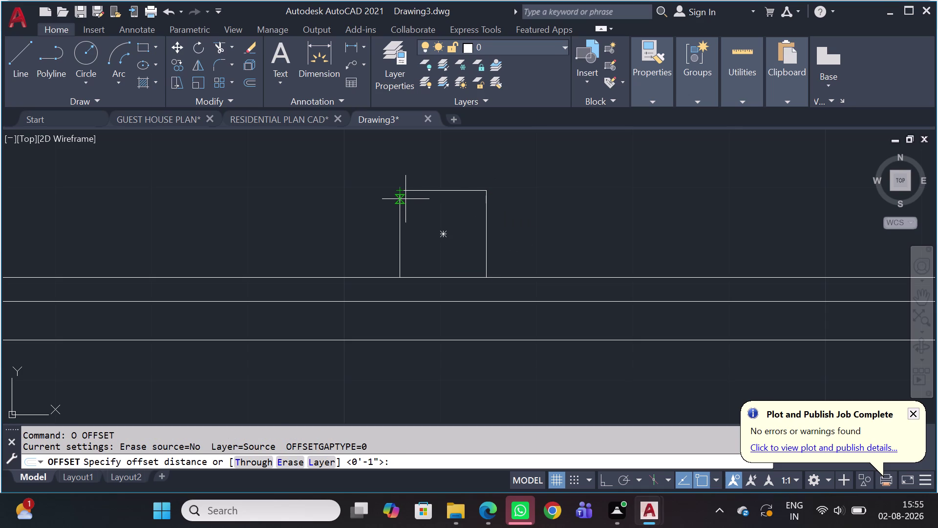
Offset the square inward by 0.5 to create an inner outline.
key(0)
key(period)
text(5)
key(space)
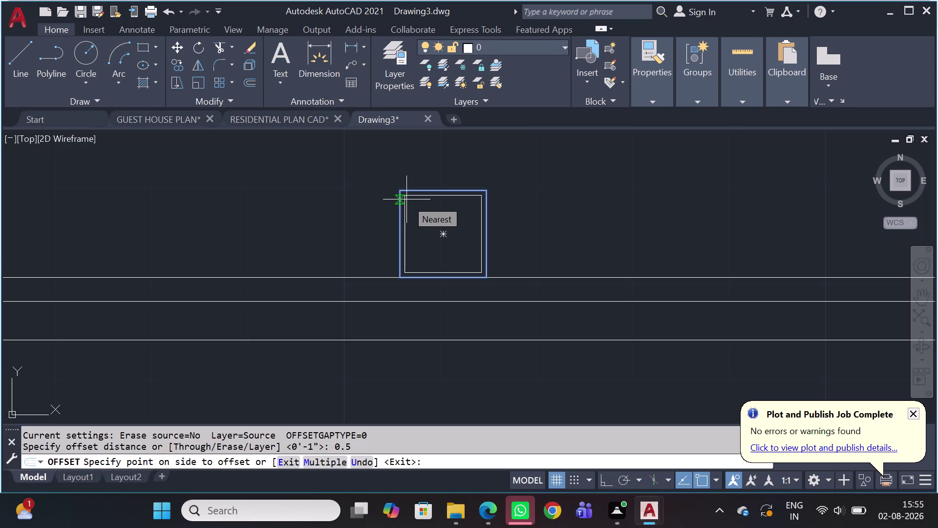
click(401, 163)
Offset the right jamb's frame line outward, then cancel the command.
scroll(down, 3)
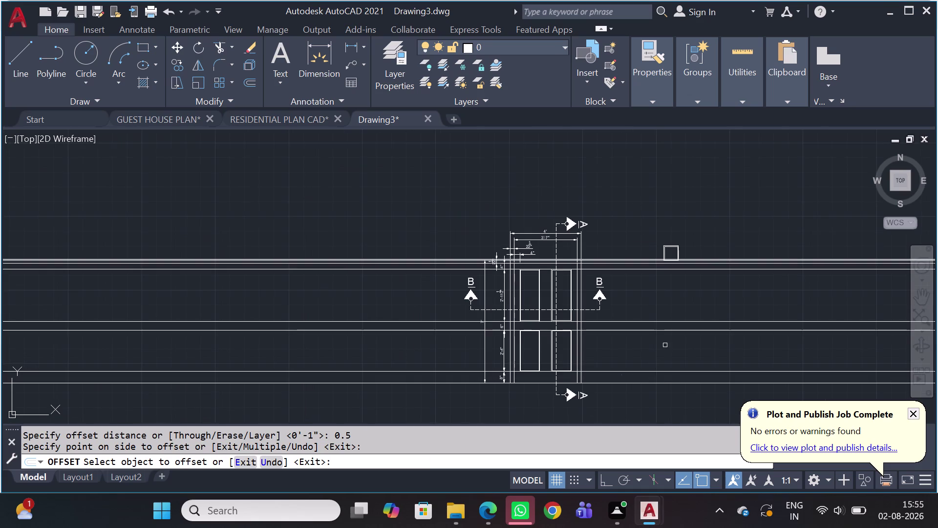
middle_drag(645, 376, 543, 179)
scroll(up, 3)
scroll(up, 3)
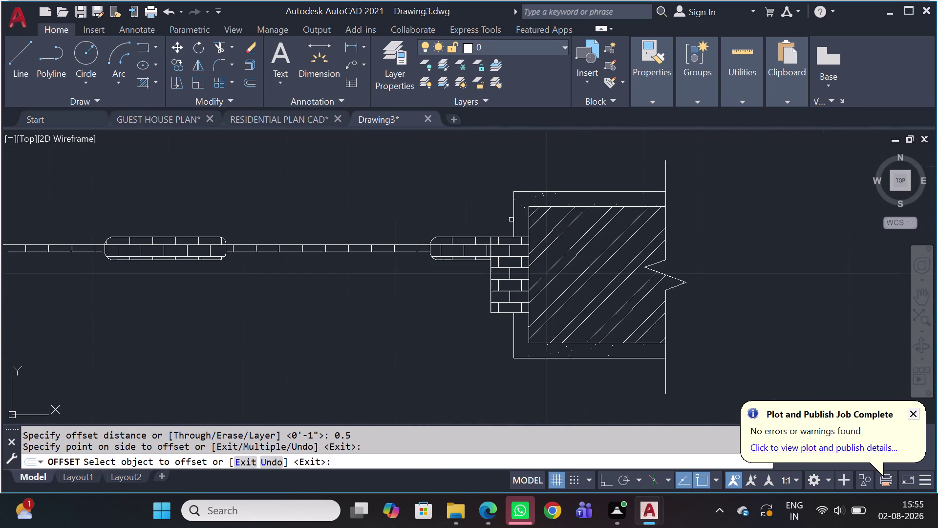
drag(562, 207, 563, 202)
click(563, 191)
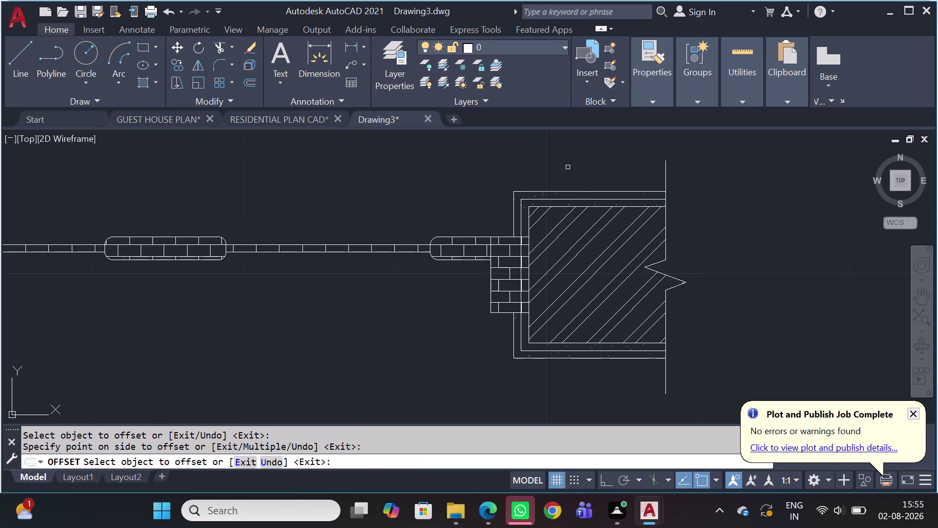
key(Escape)
scroll(down, 3)
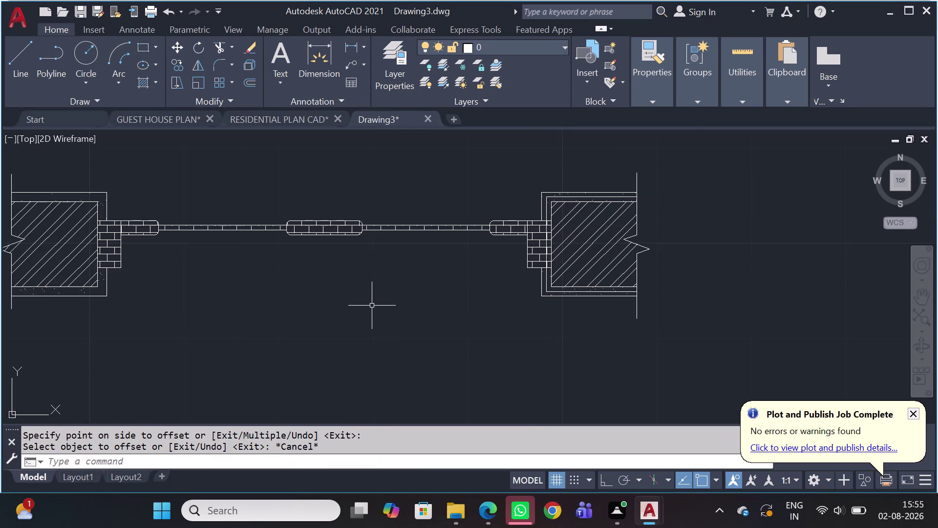
Try to offset the left jamb frame line by half an inch, then cancel the failed offset.
key(space)
middle_drag(234, 250, 591, 274)
key(space)
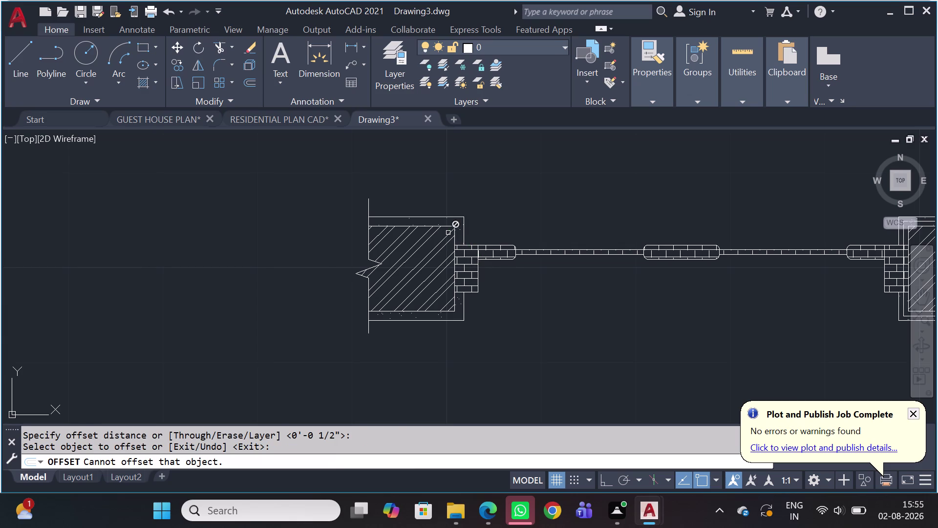
scroll(up, 3)
click(441, 230)
click(438, 218)
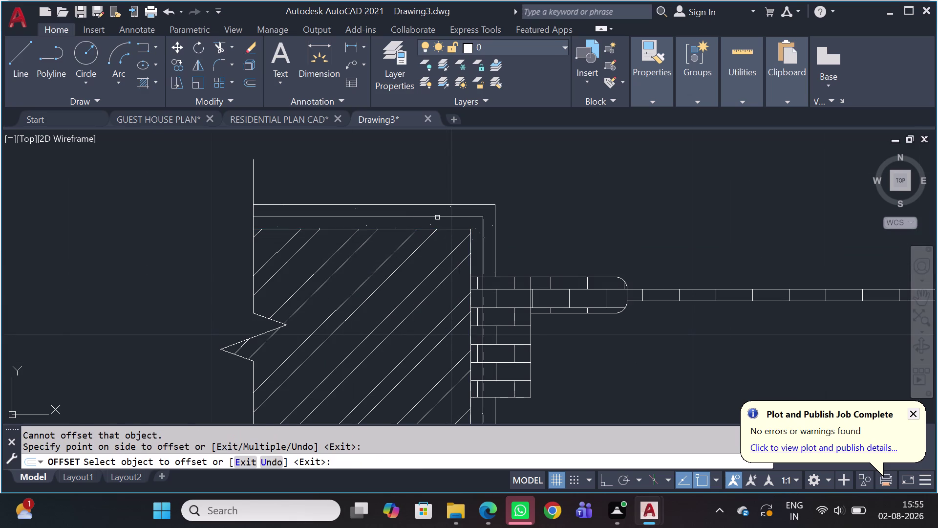
key(Escape)
Delete the stray short line and the outer frame line at the bottom.
click(483, 202)
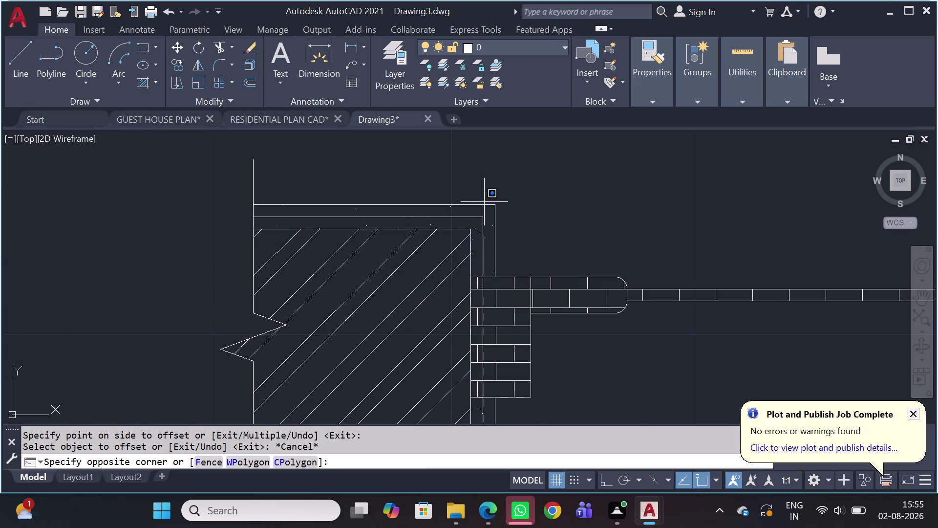
click(481, 211)
key(Delete)
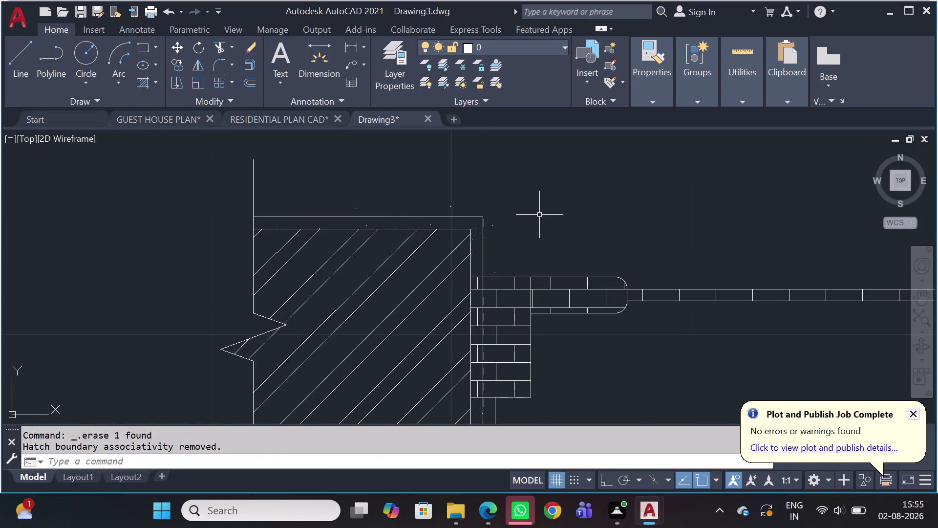
scroll(down, 3)
scroll(up, 3)
click(522, 316)
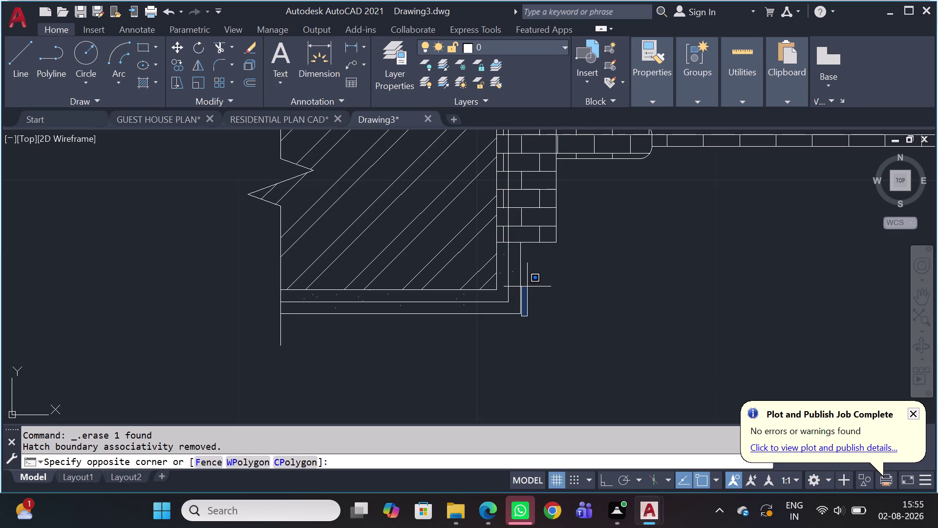
drag(519, 315, 512, 315)
click(510, 312)
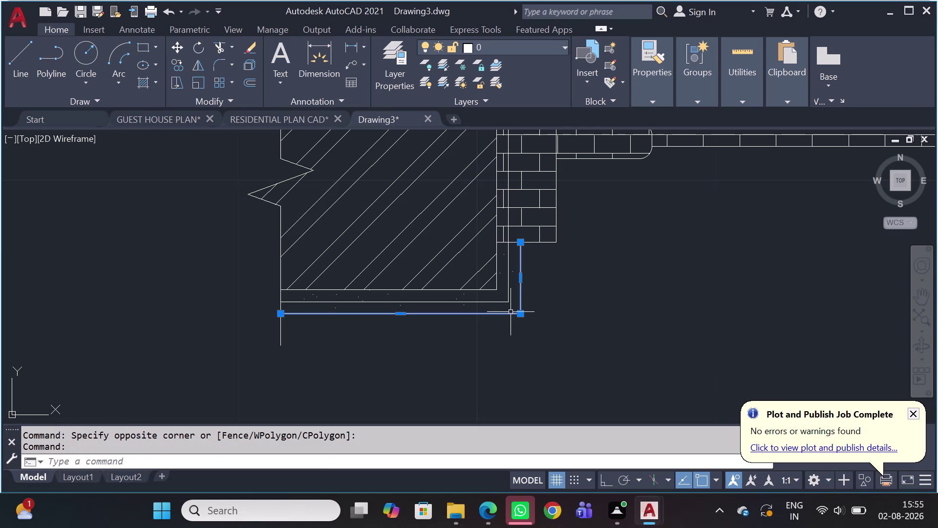
key(Delete)
Select the jamb's frame hatch and stretch its bottom and right edges to the inner lines.
scroll(up, 3)
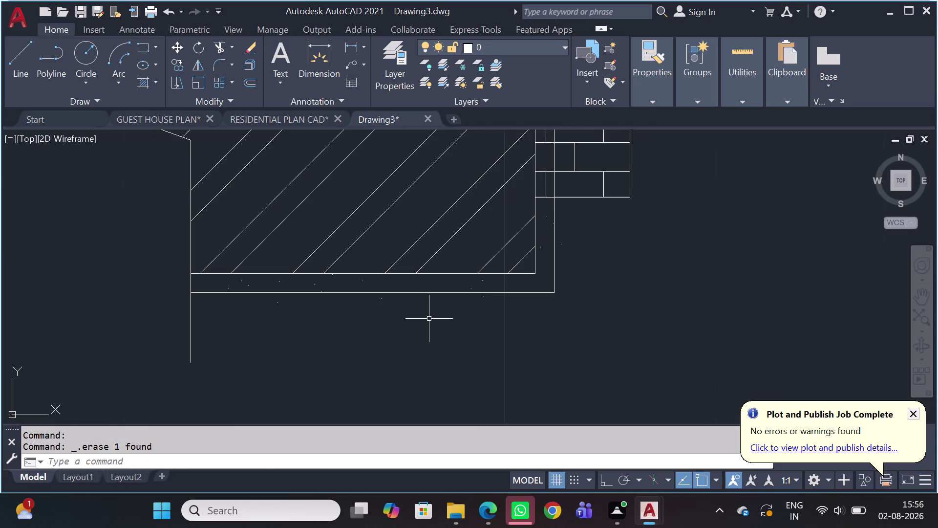
drag(426, 305, 395, 303)
drag(363, 303, 358, 302)
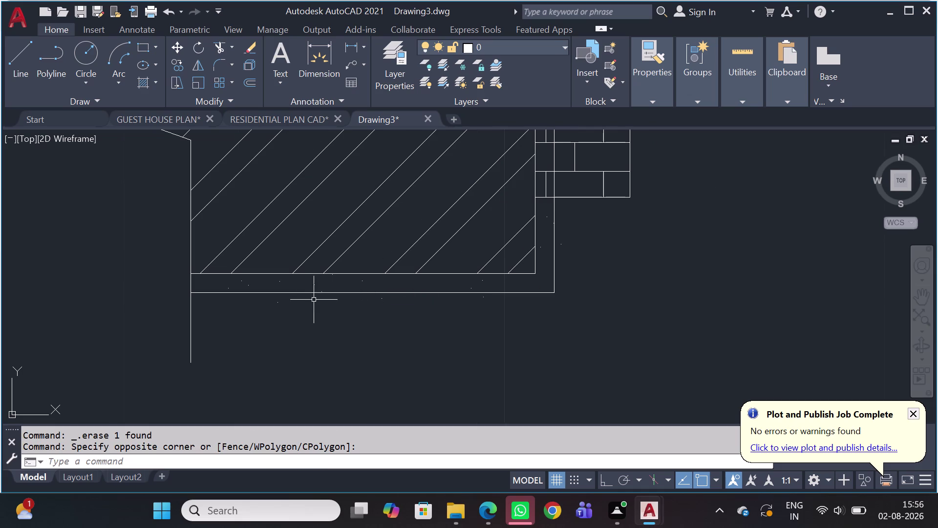
drag(297, 303, 293, 303)
click(256, 305)
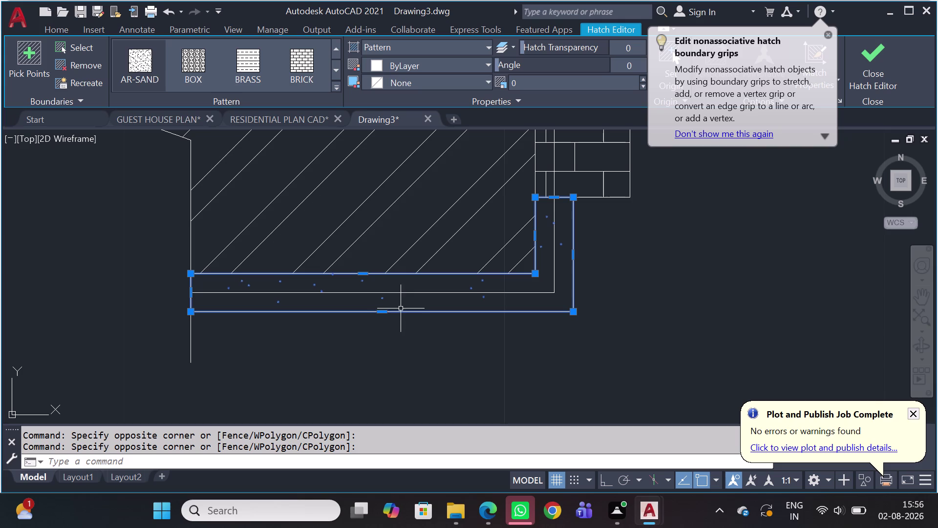
click(385, 312)
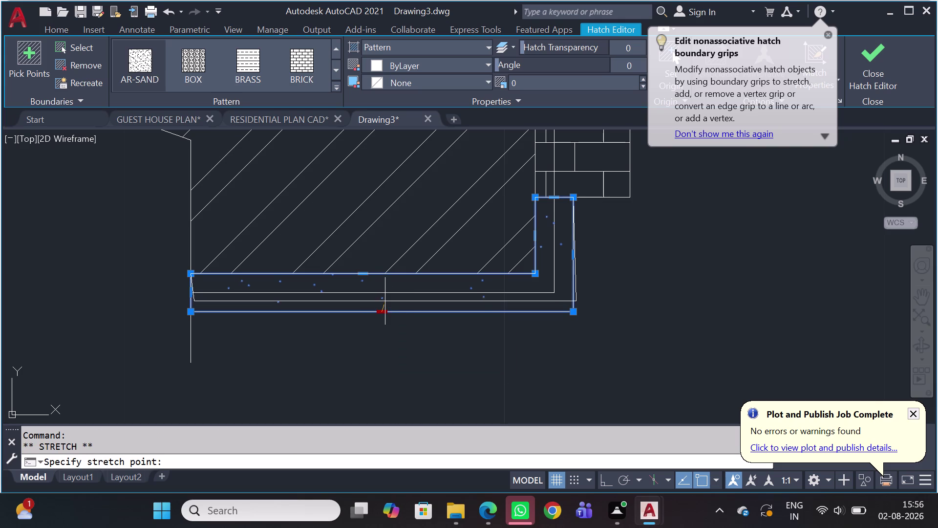
click(384, 294)
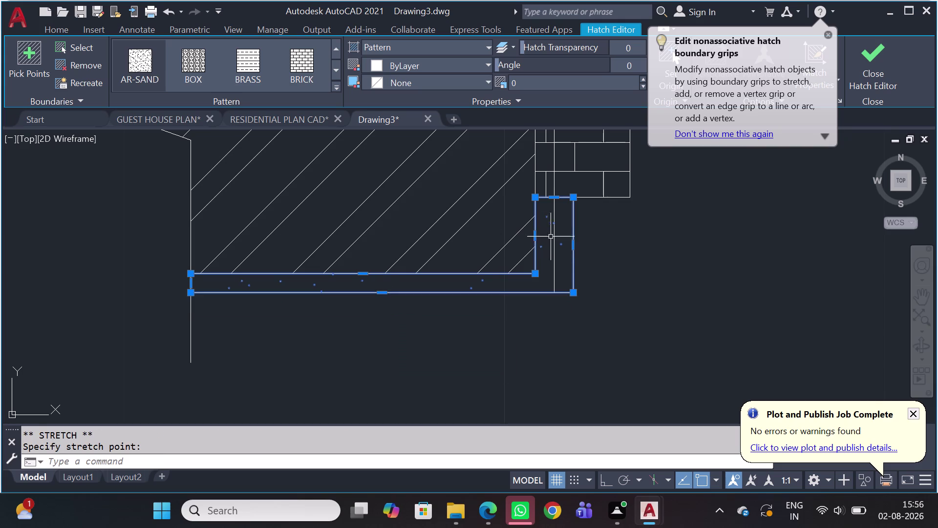
click(570, 245)
click(553, 247)
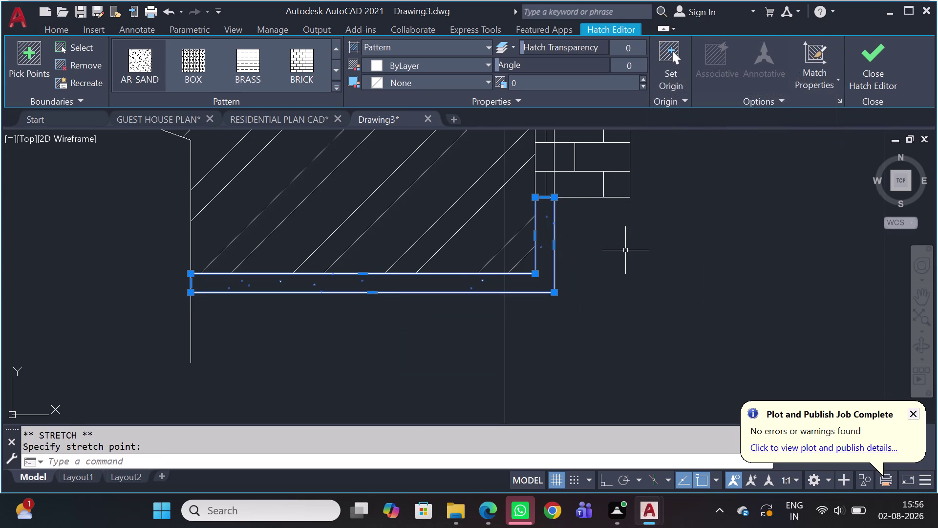
Stretch the top hatch's top and right edges in to the inner lines.
scroll(down, 3)
middle_drag(624, 251, 568, 430)
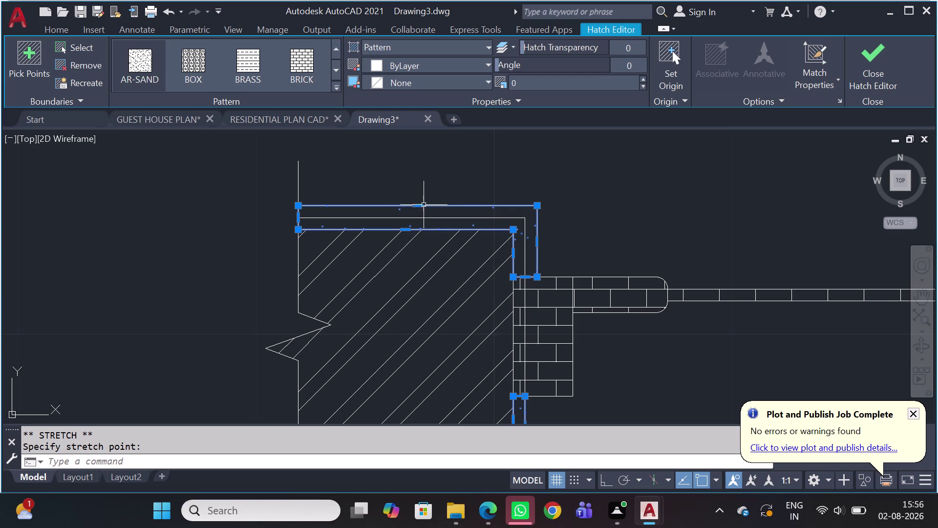
click(415, 205)
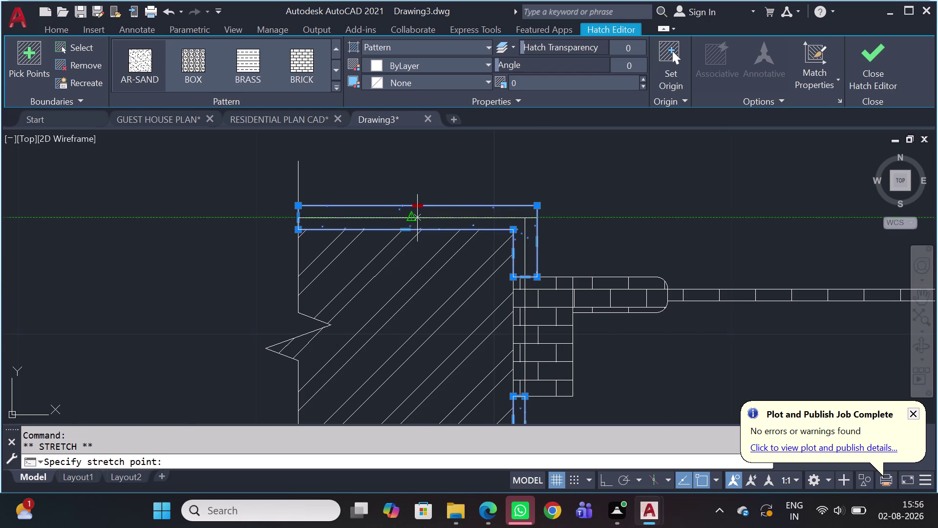
scroll(up, 3)
click(413, 217)
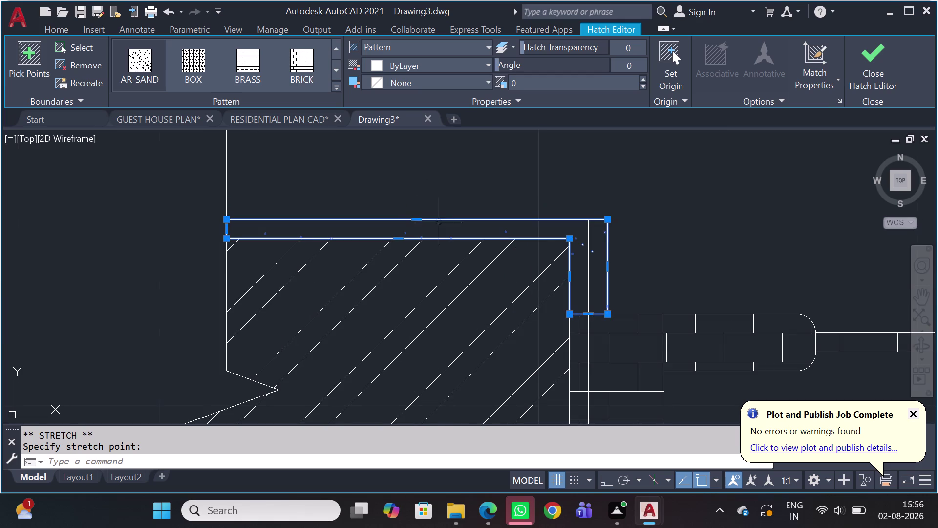
click(608, 266)
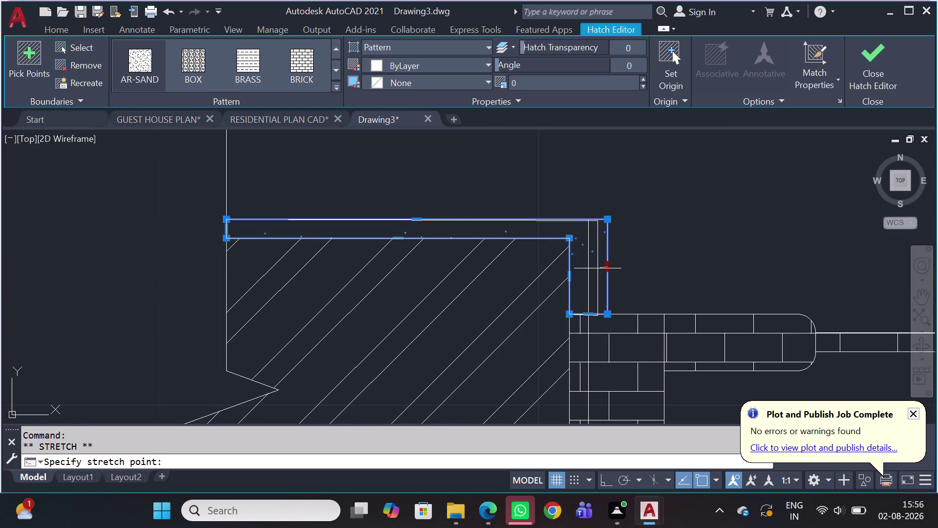
click(591, 269)
Pull the bottom edge of the left jamb's hatch up to the inner line.
scroll(down, 3)
middle_drag(637, 268, 399, 245)
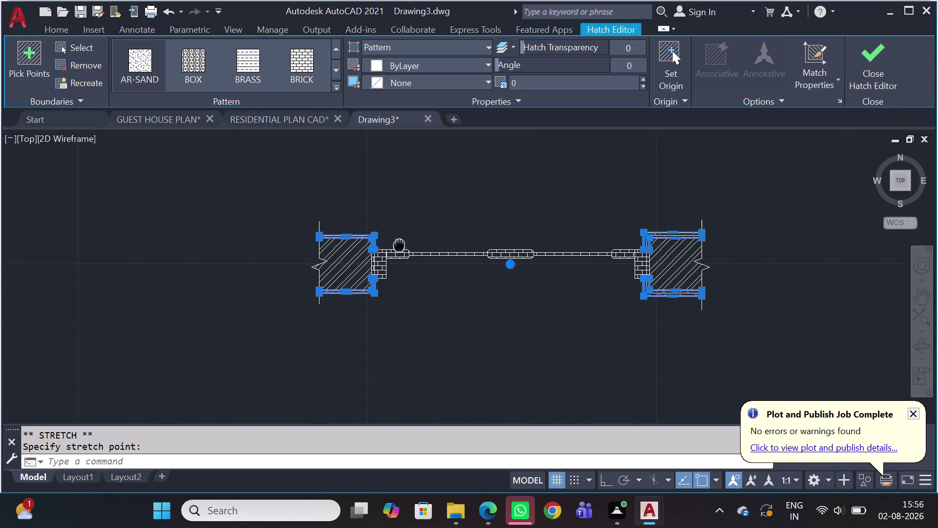
middle_drag(400, 245, 388, 246)
scroll(up, 3)
scroll(up, 3)
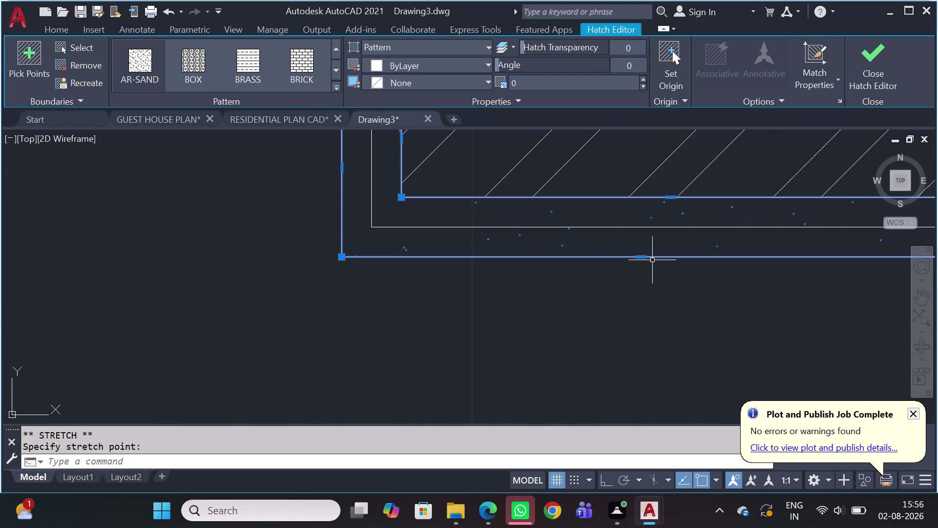
click(643, 257)
click(640, 229)
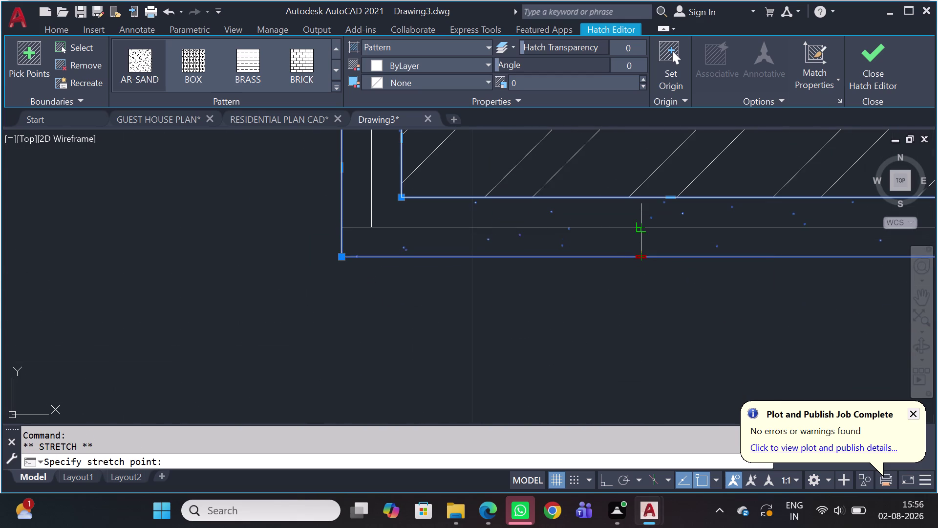
Snap the lower and upper hatch boundary corners onto the wall outline.
scroll(down, 3)
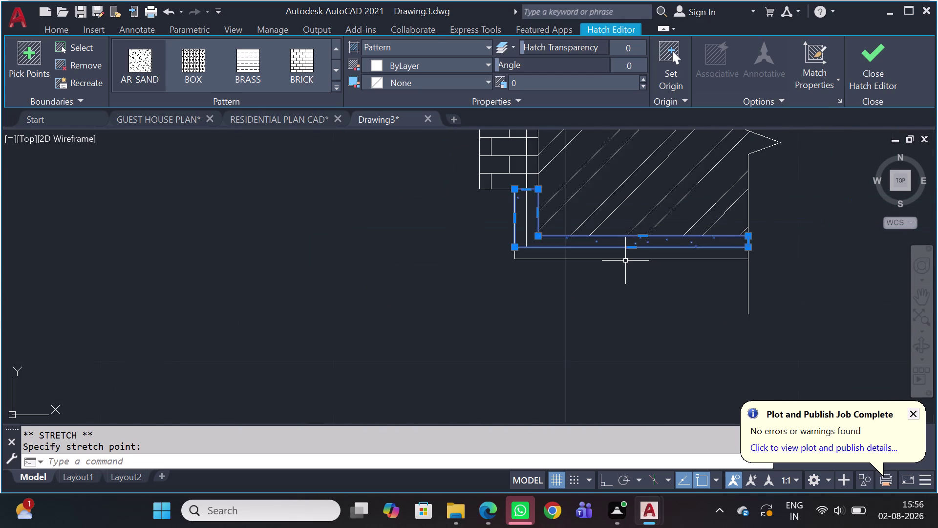
middle_drag(626, 261, 609, 331)
scroll(up, 3)
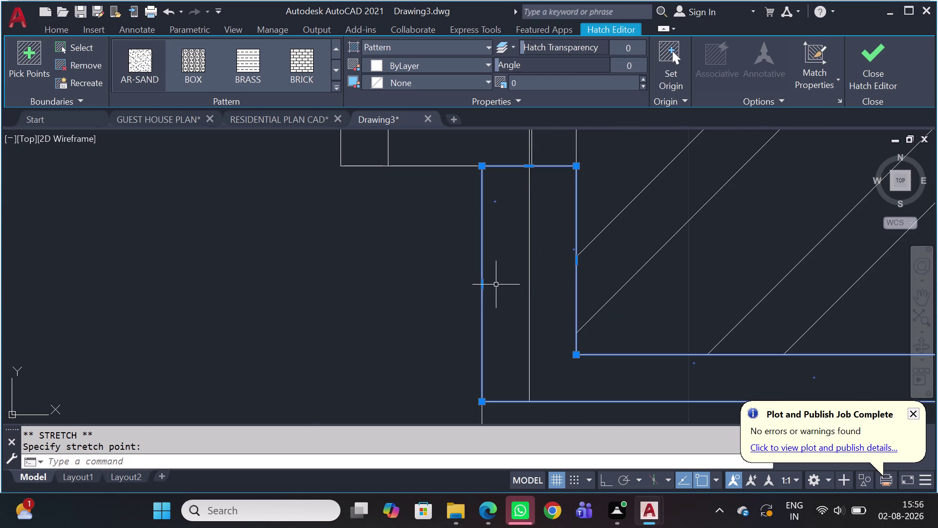
click(483, 283)
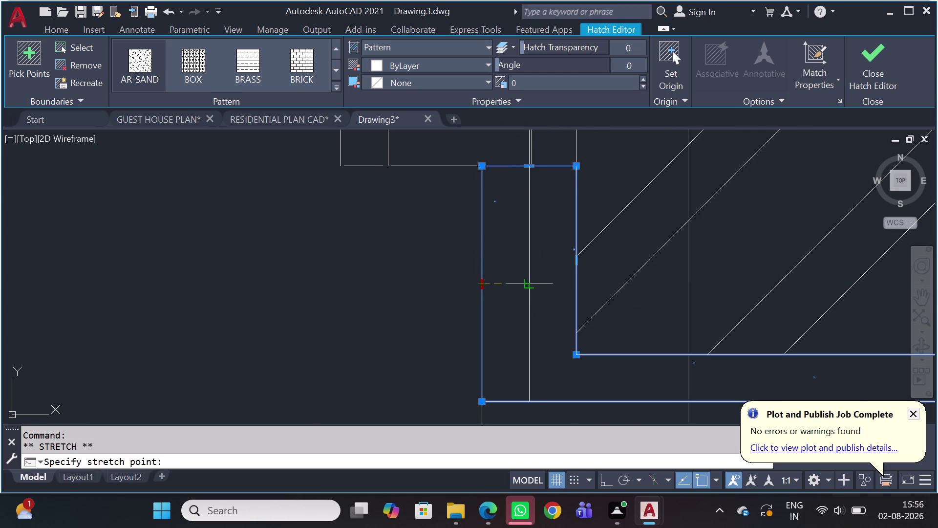
click(525, 283)
scroll(down, 3)
middle_drag(550, 276, 531, 354)
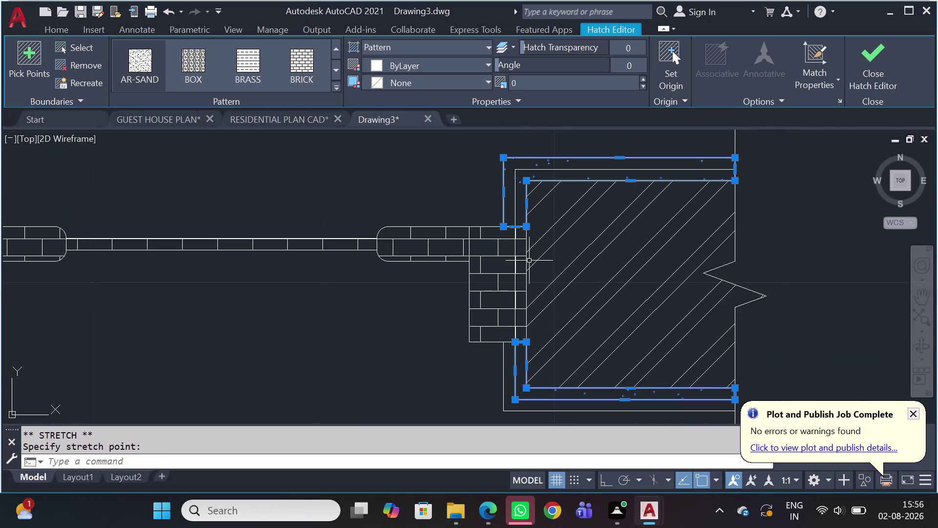
scroll(up, 3)
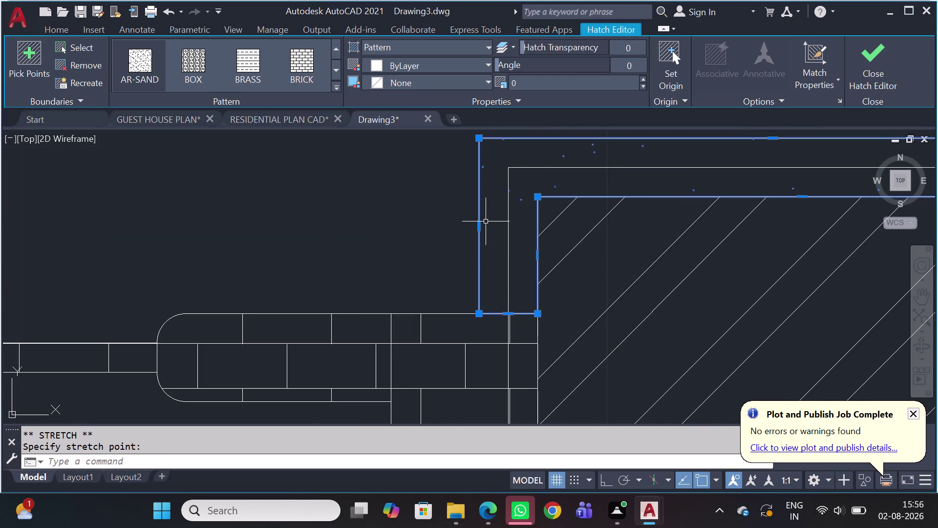
click(479, 223)
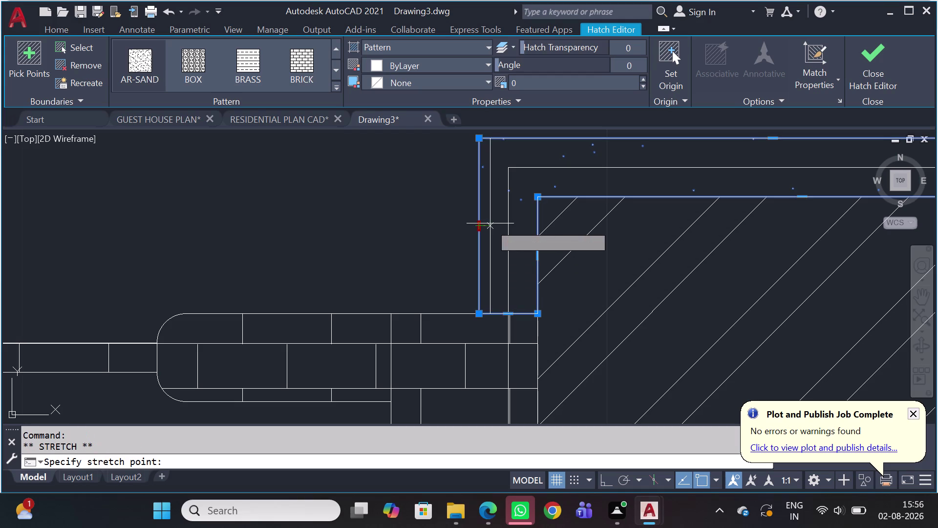
click(487, 225)
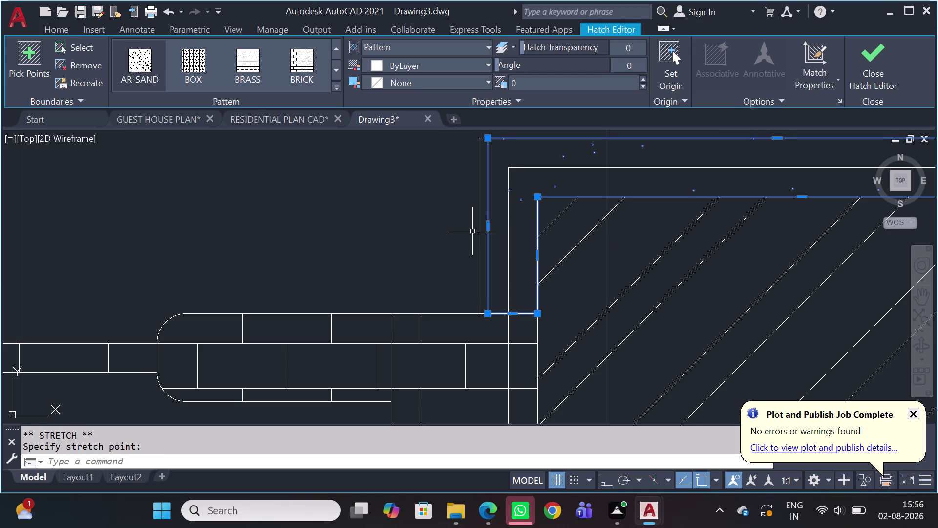
click(486, 228)
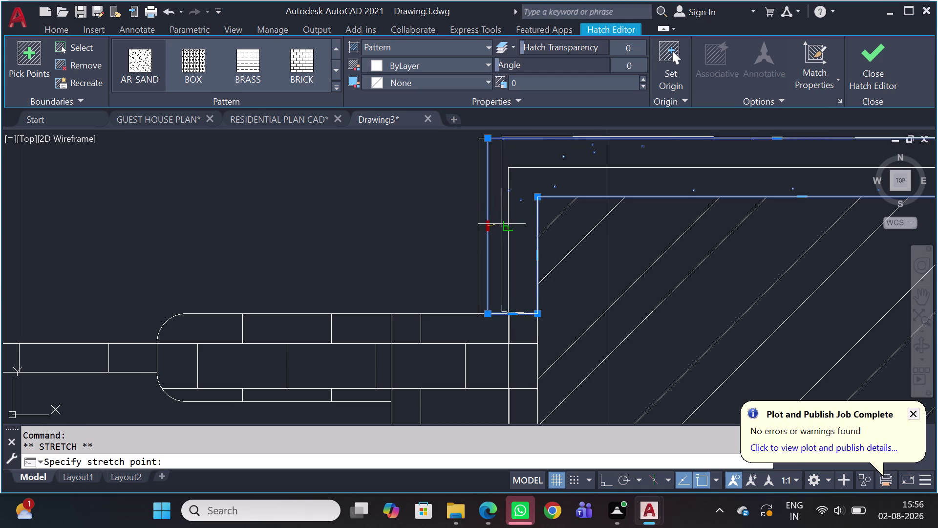
click(504, 224)
Lower the hatch's top boundary edge onto the inner line and end the grip edit.
middle_drag(587, 272, 379, 298)
drag(926, 210, 889, 195)
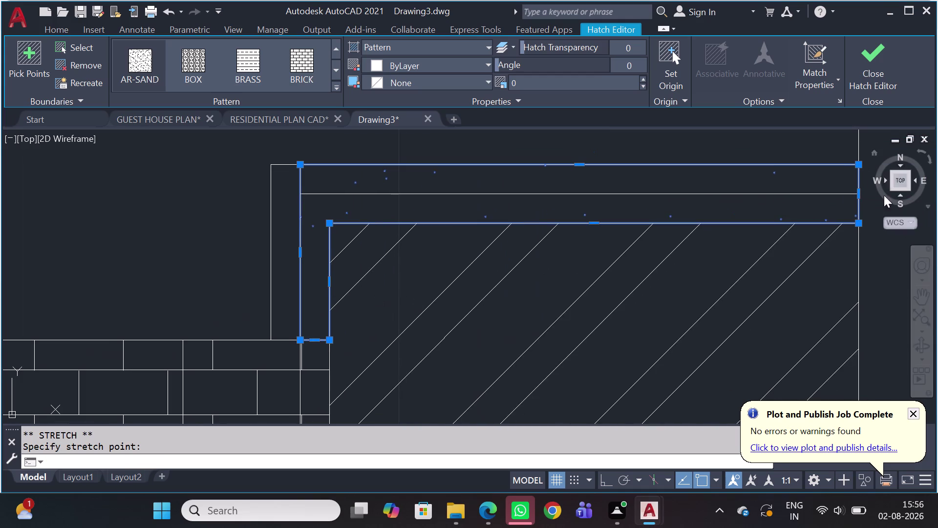
drag(890, 195, 772, 192)
scroll(down, 3)
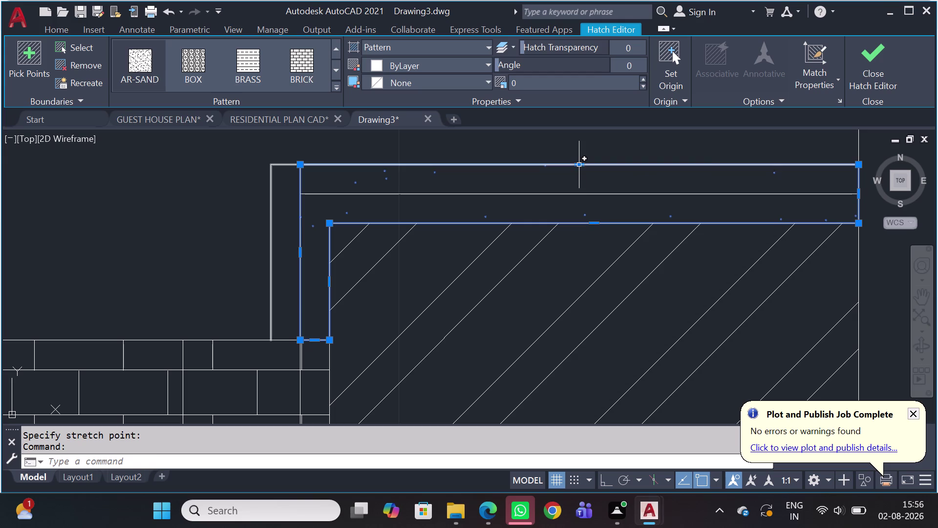
click(578, 164)
click(579, 194)
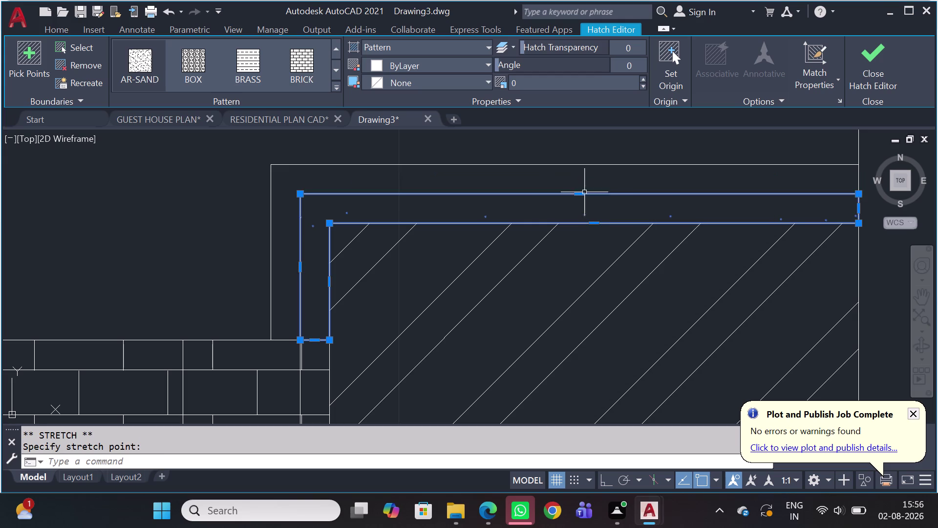
scroll(down, 3)
click(601, 170)
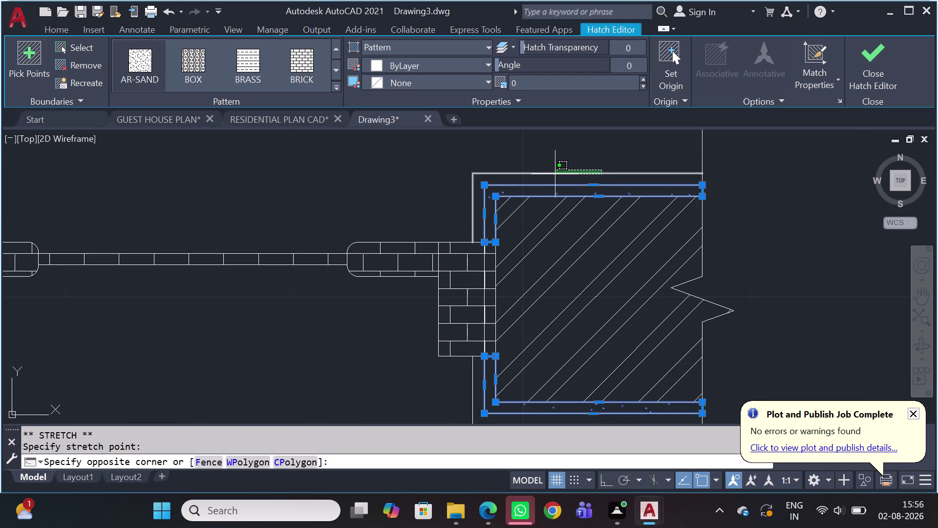
key(Escape)
click(555, 173)
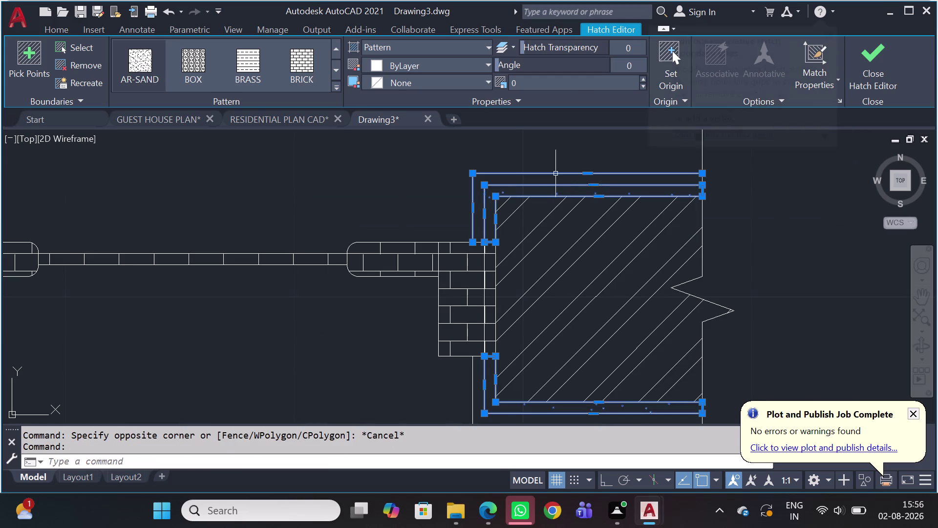
key(Escape)
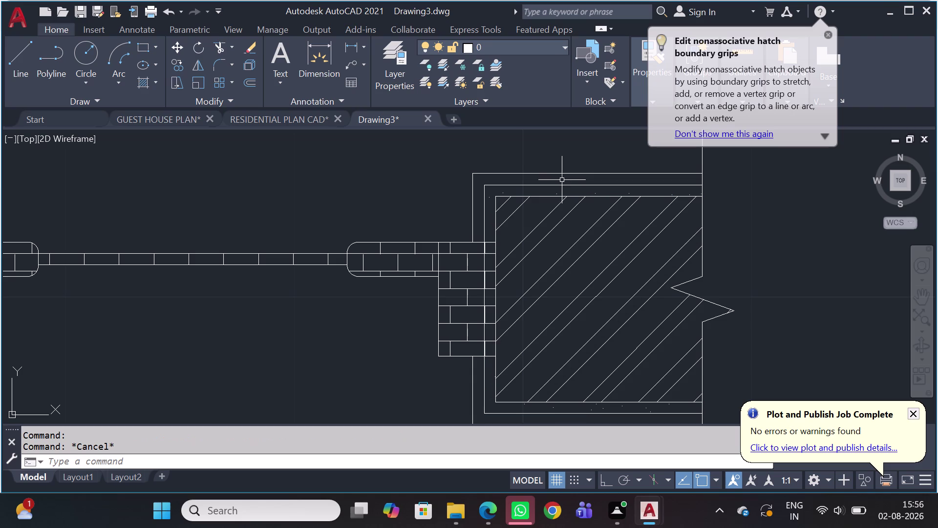
Delete the leftover outline and the extra outer line below the wall.
key(Escape)
click(564, 173)
key(Delete)
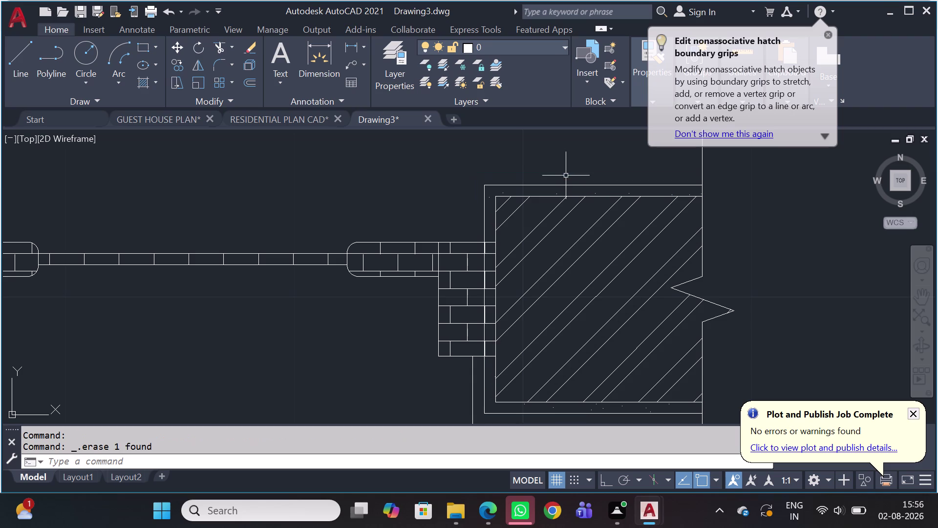
scroll(down, 3)
scroll(up, 3)
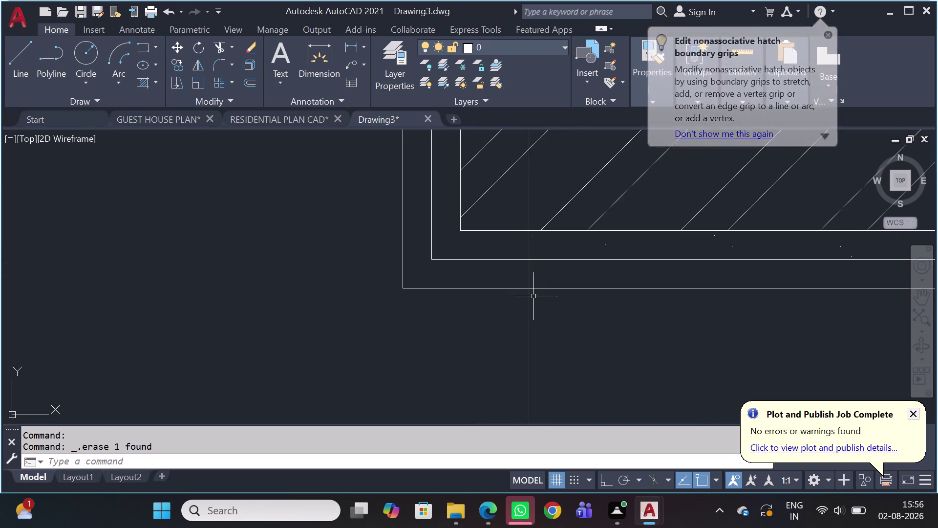
click(534, 290)
key(Delete)
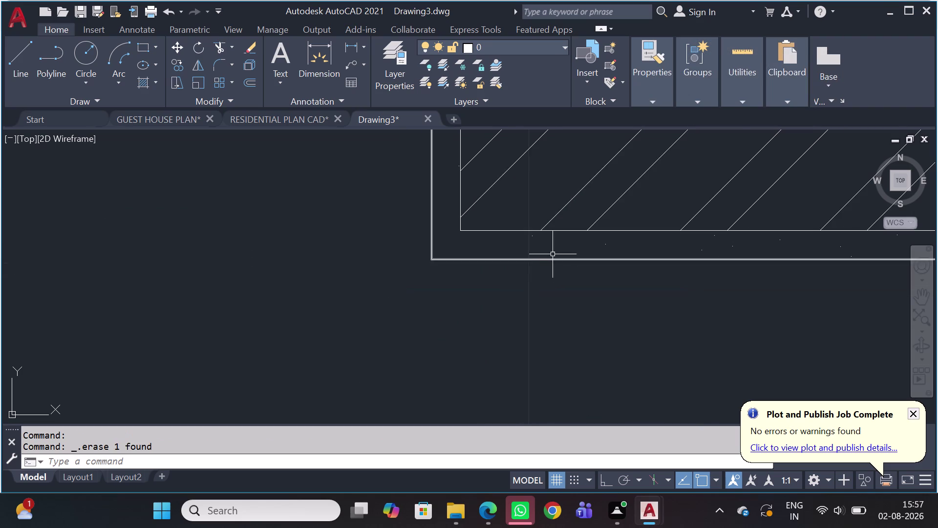
Pan and zoom across the door plan to the door elevation and the empty area beside it.
scroll(down, 3)
scroll(down, 3)
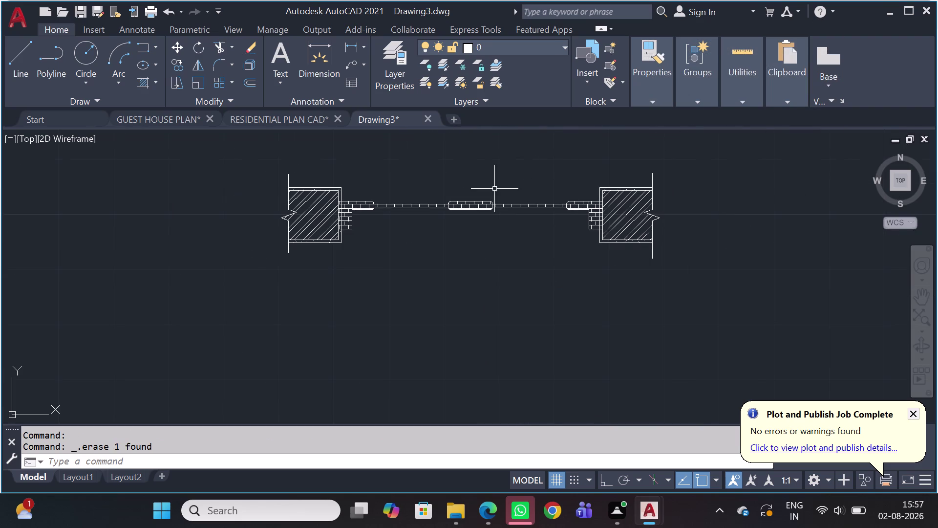
middle_drag(505, 194, 429, 282)
middle_drag(493, 189, 501, 189)
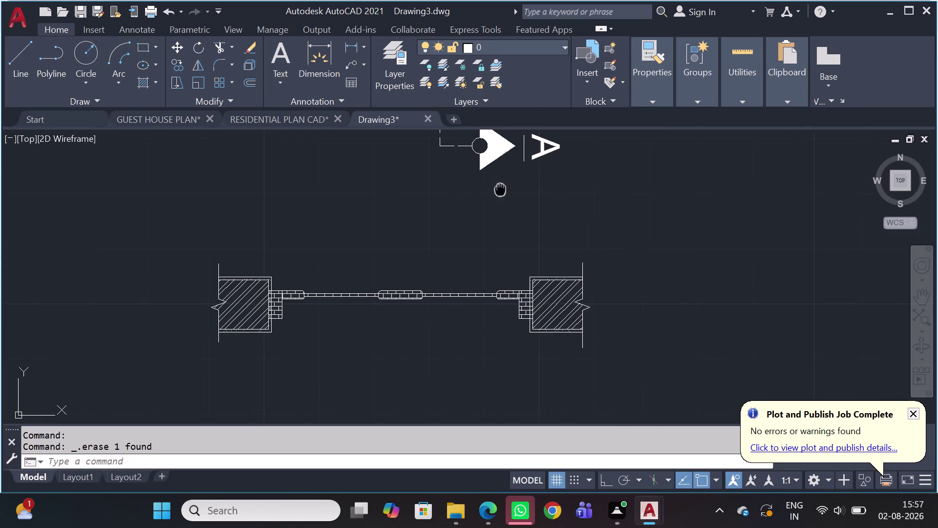
middle_drag(500, 189, 347, 340)
scroll(down, 3)
scroll(down, 3)
scroll(up, 3)
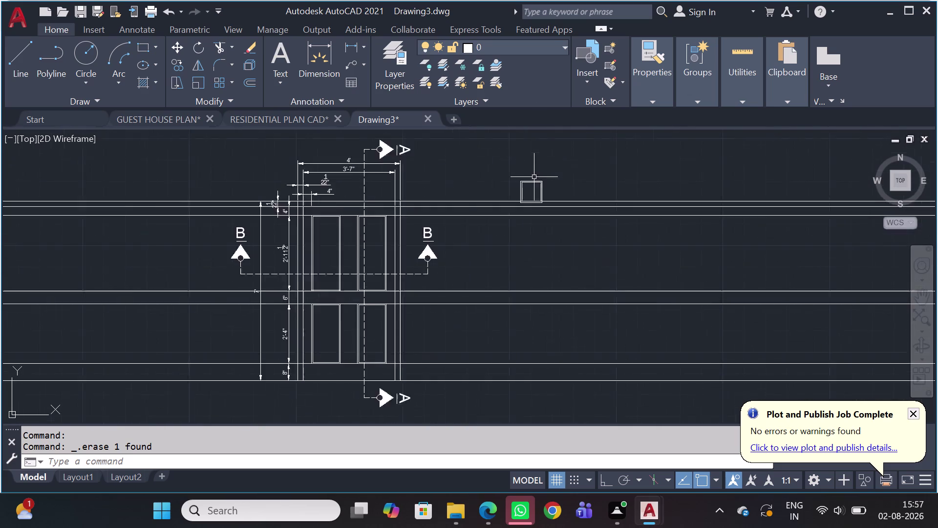
scroll(up, 3)
scroll(up, 3)
middle_drag(501, 207, 514, 236)
scroll(up, 3)
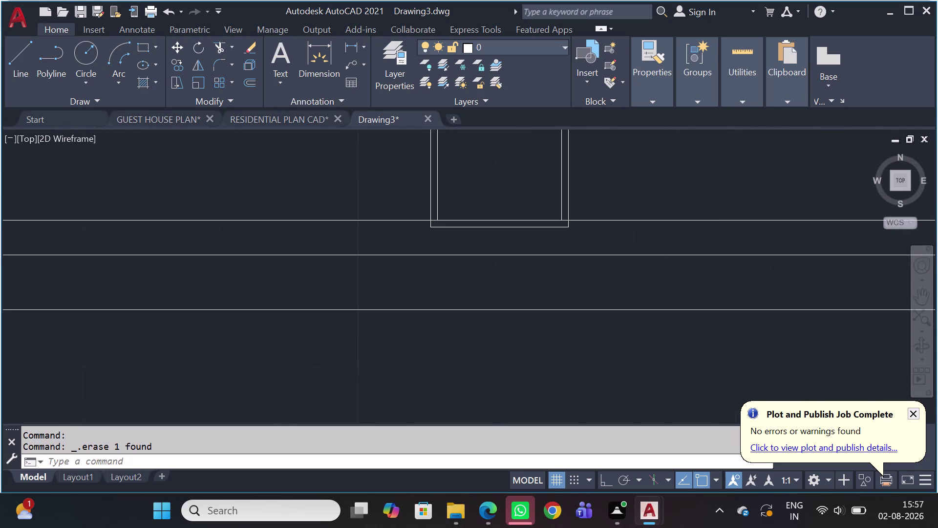
Draw a 9 by 6 rectangle below the door elevation using REC with dimensions.
key(r)
key(e)
key(c)
key(space)
scroll(down, 3)
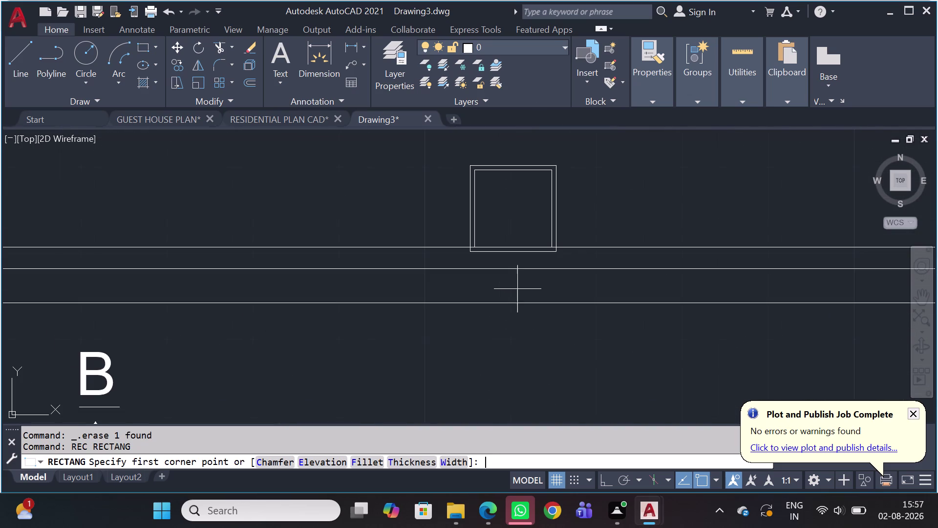
click(501, 339)
middle_drag(602, 388, 602, 381)
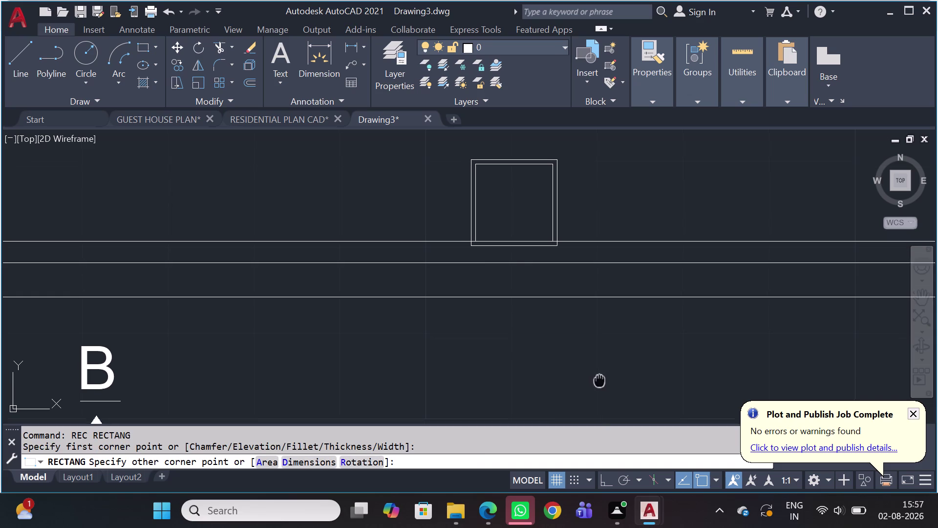
middle_drag(601, 381, 519, 316)
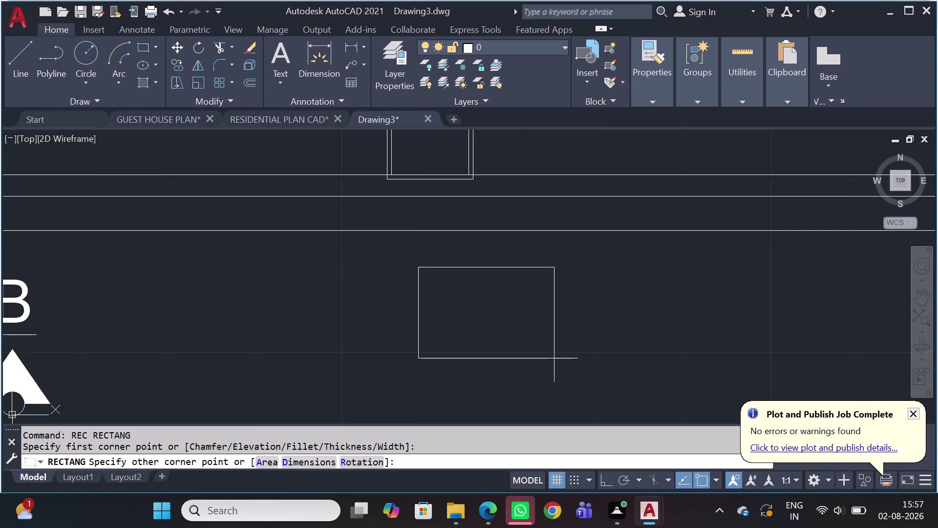
text(D)
key(space)
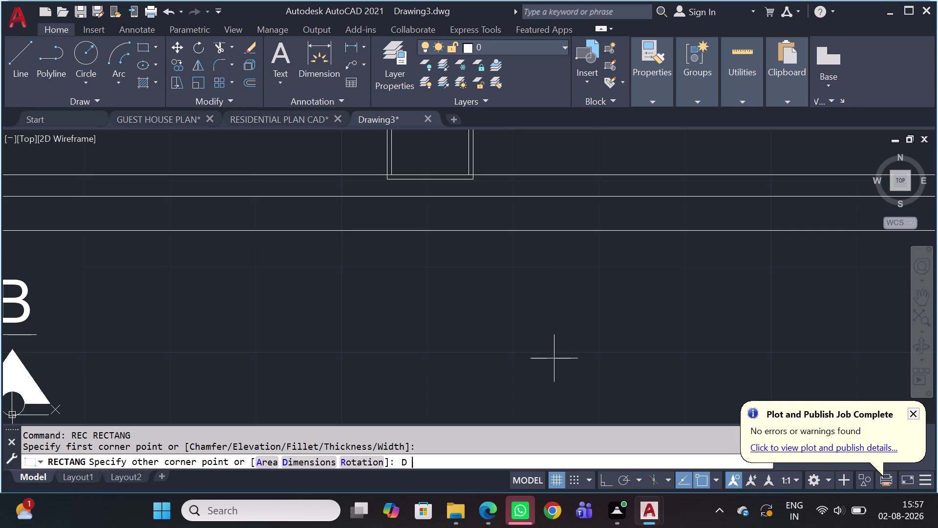
key(9)
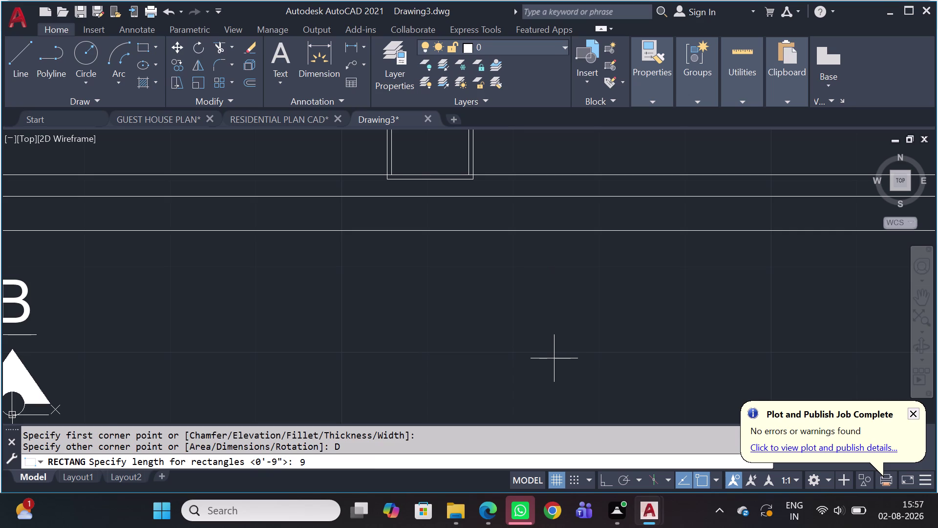
key(Return)
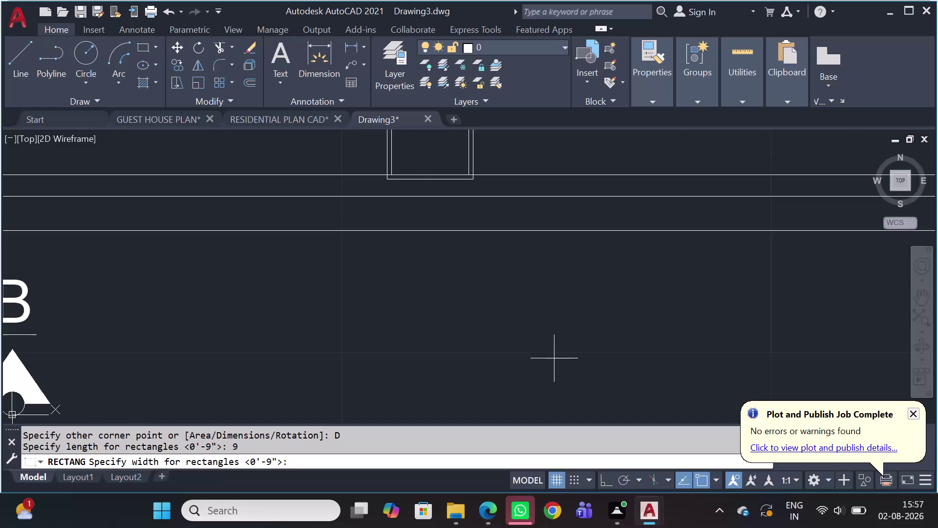
key(6)
key(Return)
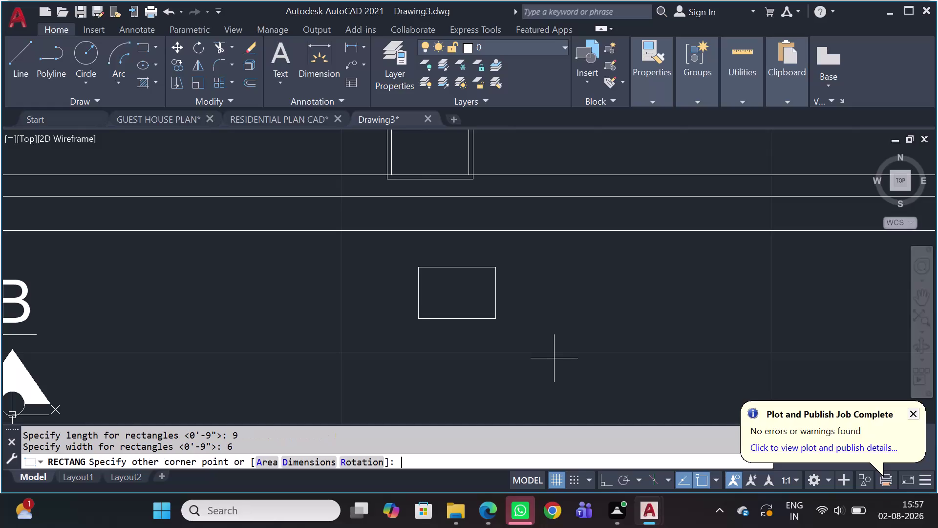
click(481, 340)
Select the new small rectangle and start moving it.
drag(557, 310, 455, 320)
drag(388, 312, 389, 288)
text(M)
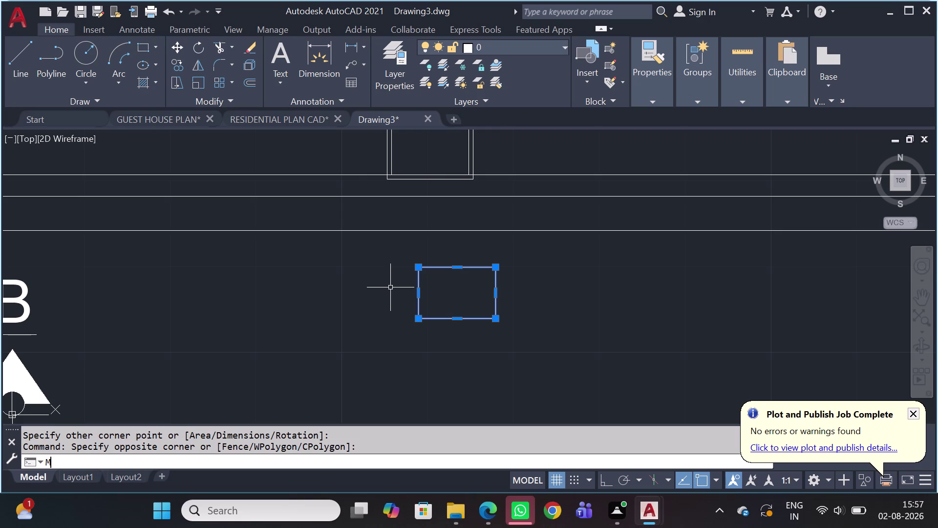
key(space)
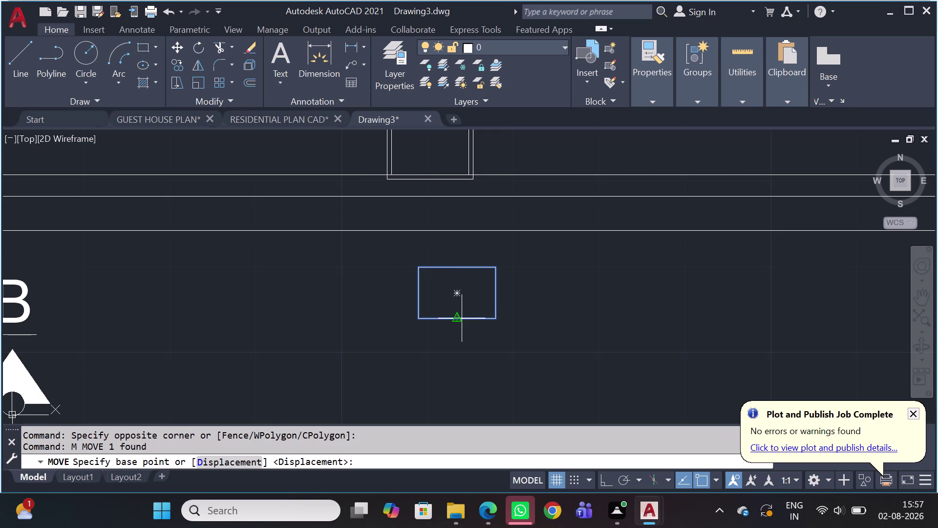
Move the 9 by 6 rectangle from its bottom midpoint onto the wall line.
click(462, 318)
scroll(down, 3)
middle_drag(475, 273, 478, 369)
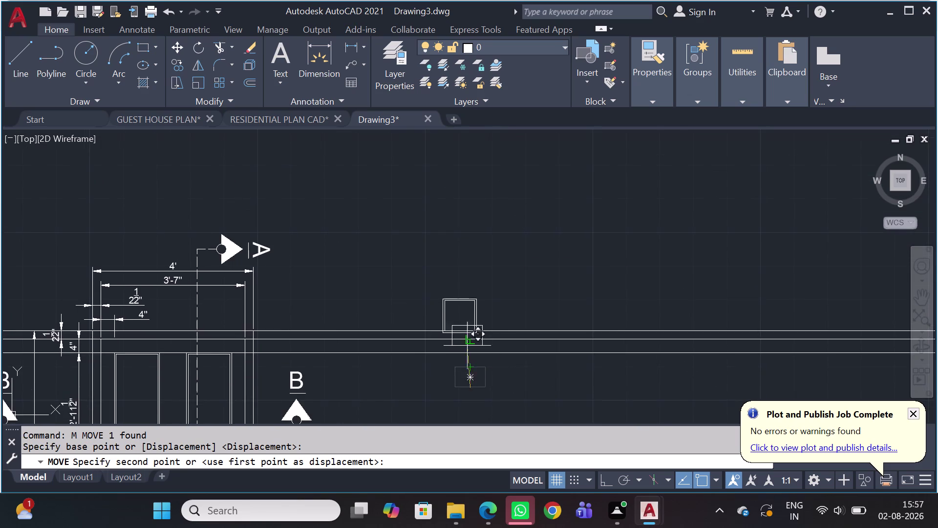
scroll(up, 3)
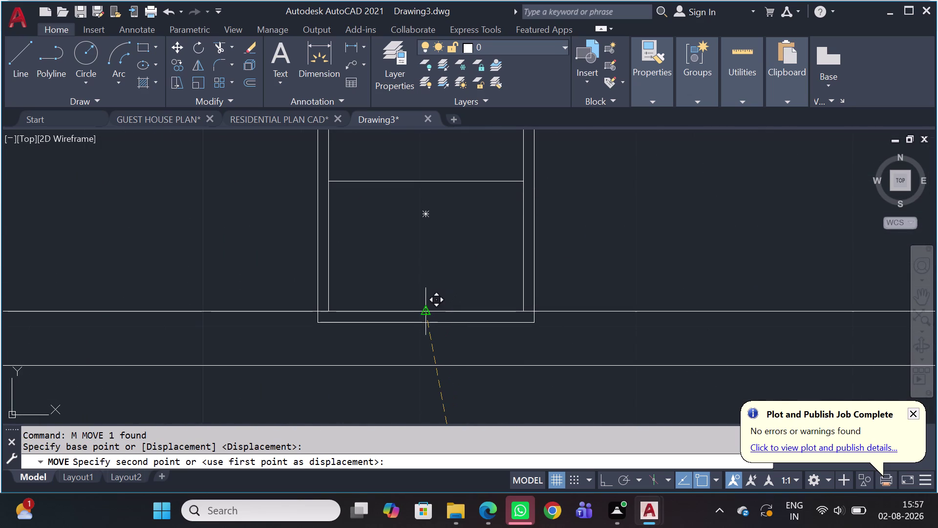
click(422, 312)
scroll(down, 3)
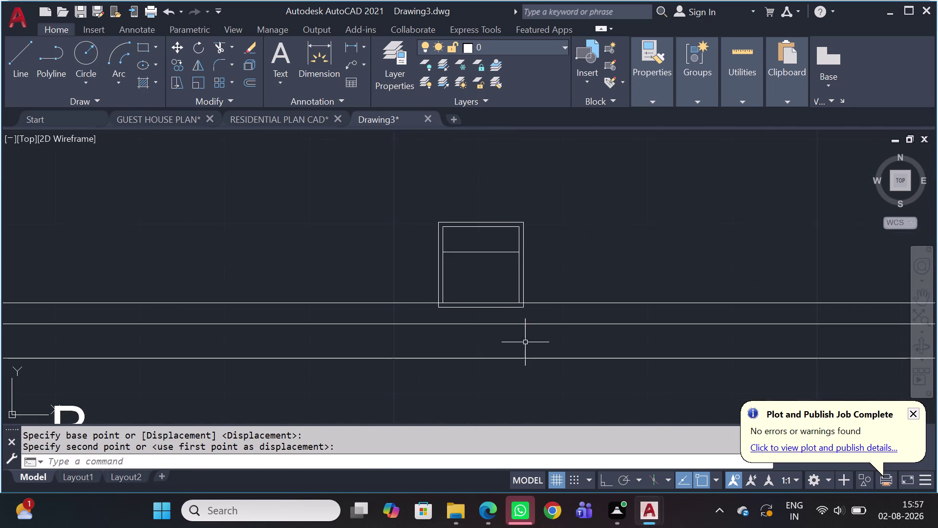
scroll(down, 3)
middle_drag(498, 401, 456, 281)
Draw a 5 by 2.5 rectangle in open space with the Dimensions option.
text(RE)
key(c)
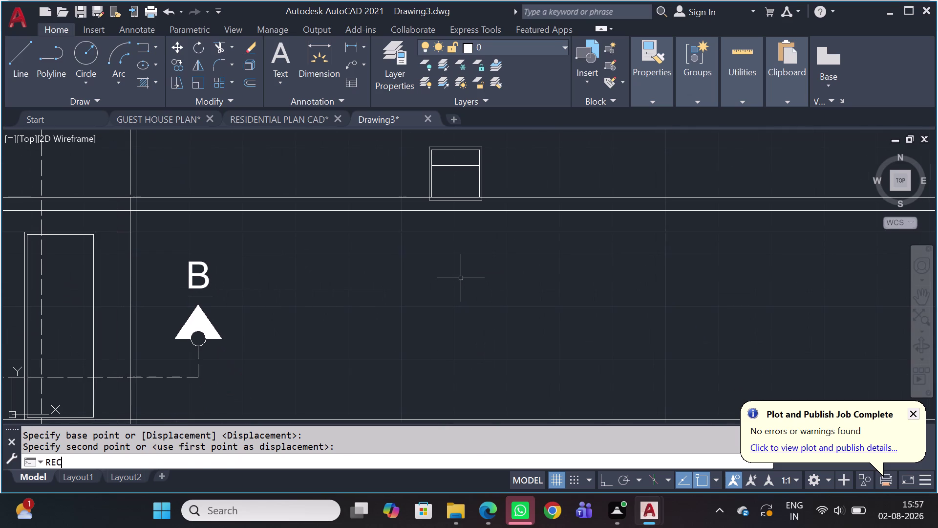
key(space)
click(465, 285)
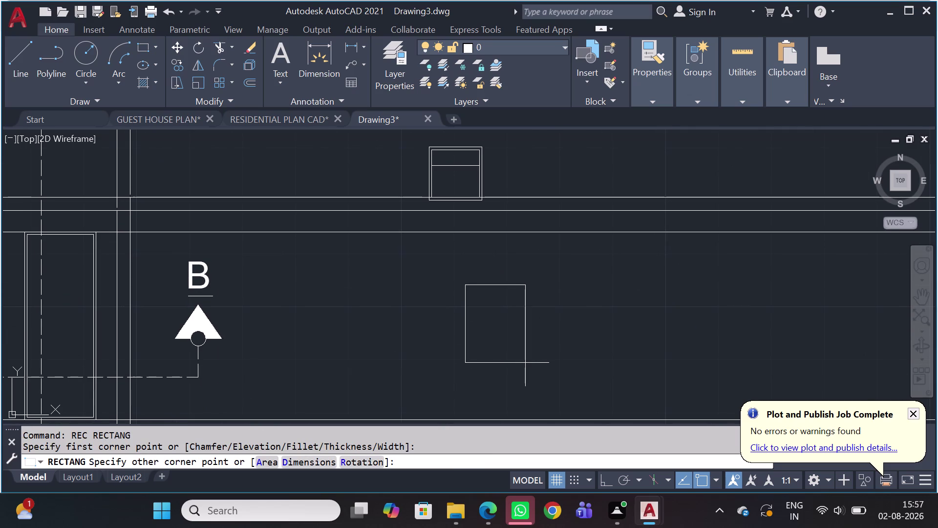
key(d)
key(space)
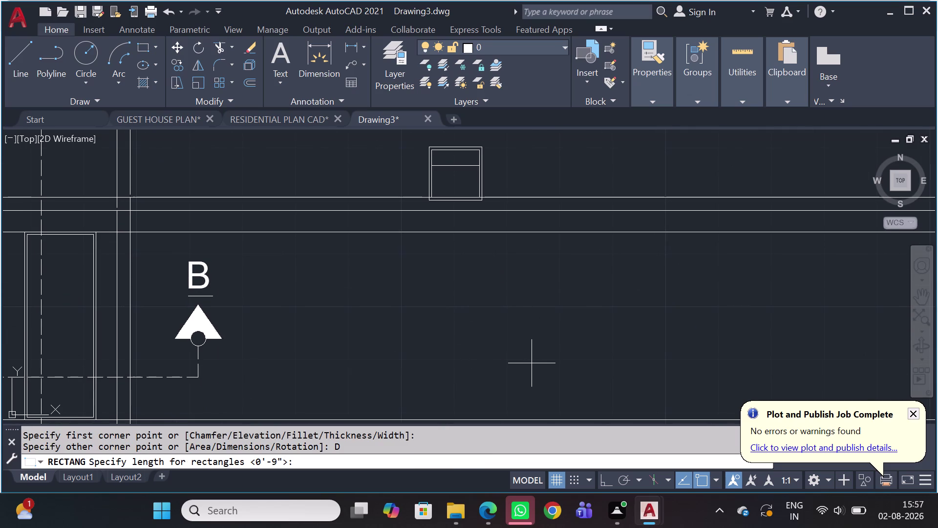
key(5)
key(Return)
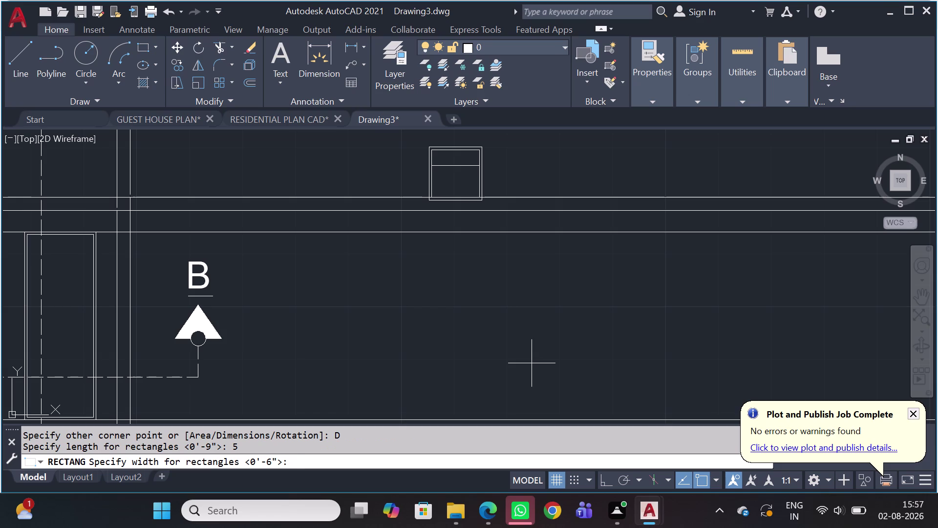
key(2)
text(.5)
key(space)
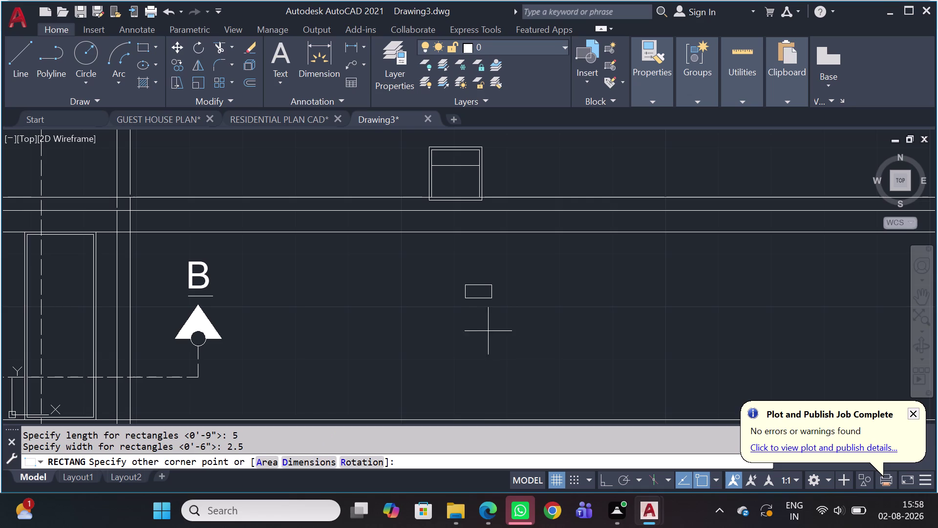
click(488, 328)
Rotate the 5 by 2.5 rectangle, then undo the misplaced rotation.
drag(503, 274, 473, 285)
click(407, 315)
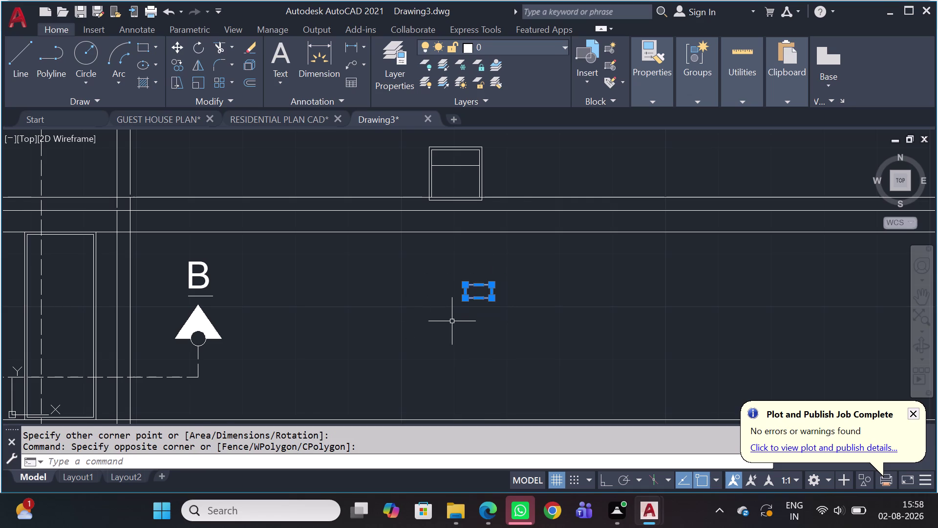
key(r)
text(O)
key(space)
click(463, 327)
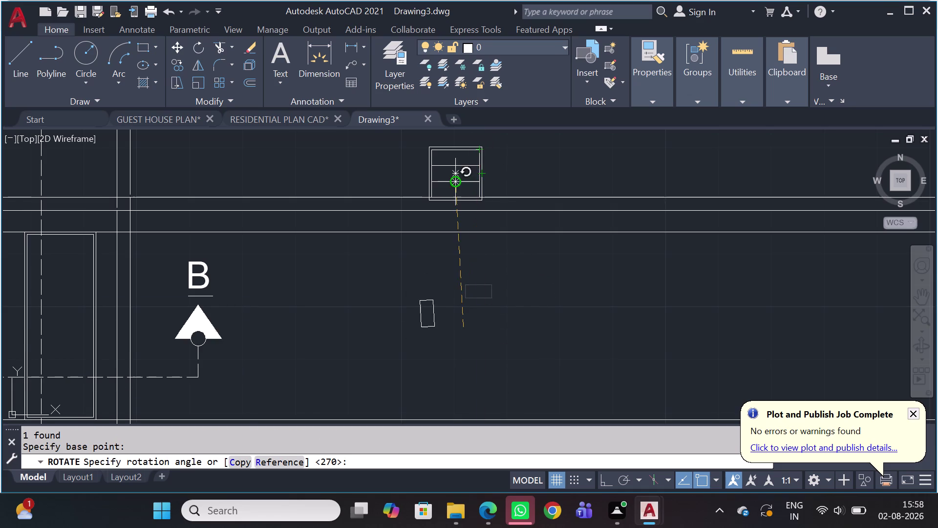
key(shift+F8)
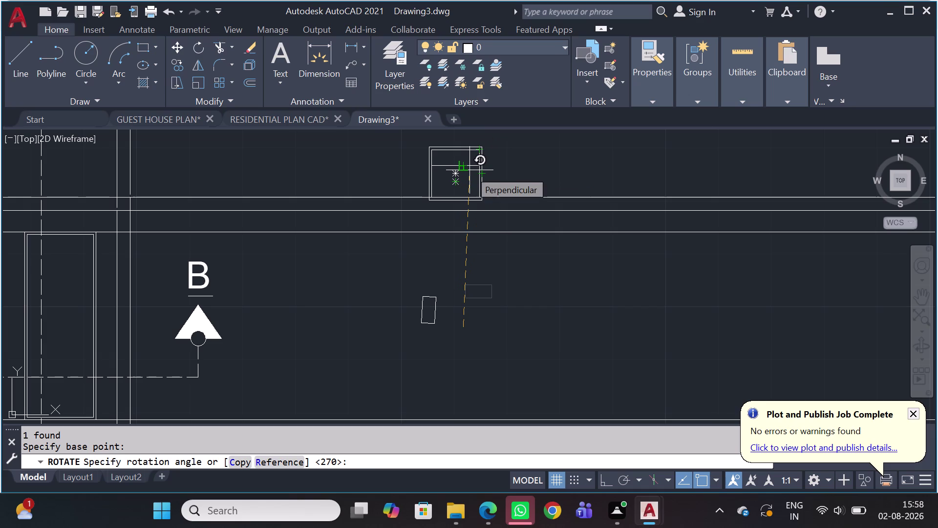
click(471, 170)
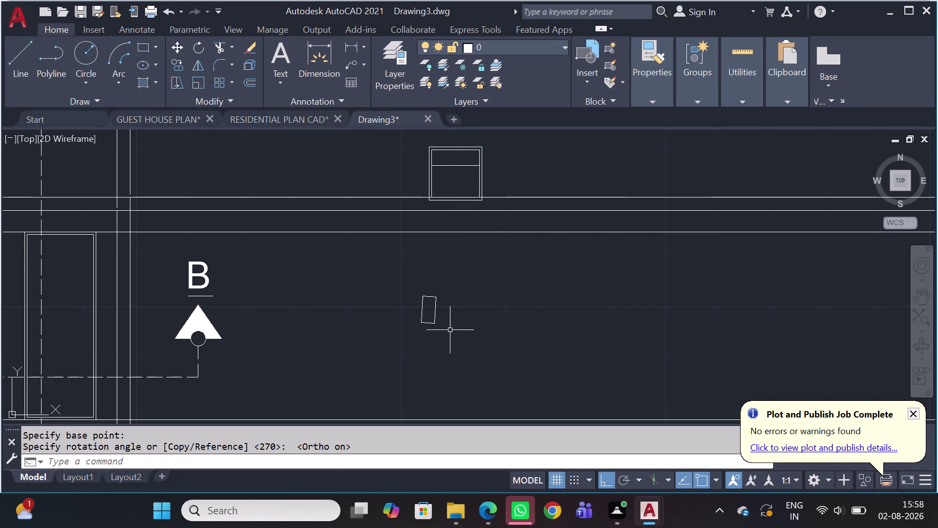
key(ctrl+z)
Rotate the rectangle 90 degrees upright with Ortho on and reselect it.
click(526, 270)
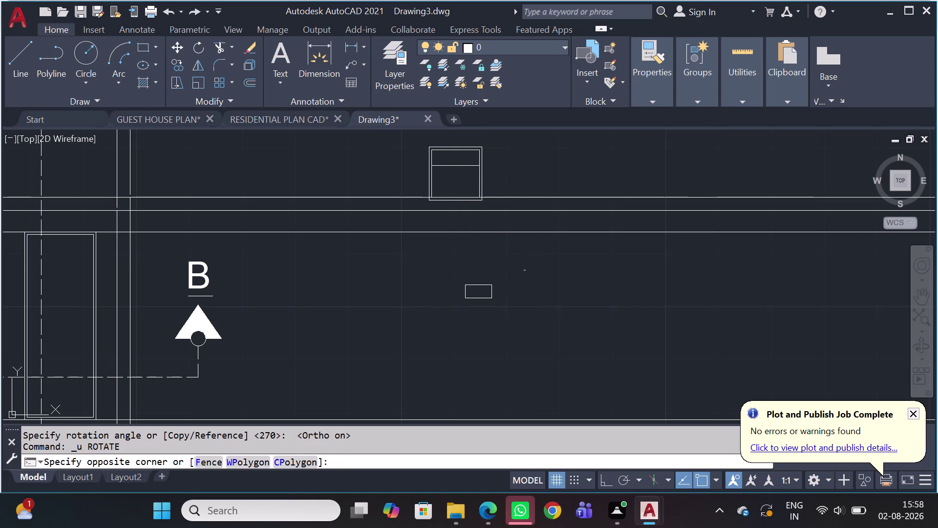
drag(467, 297, 450, 316)
text(RO)
key(space)
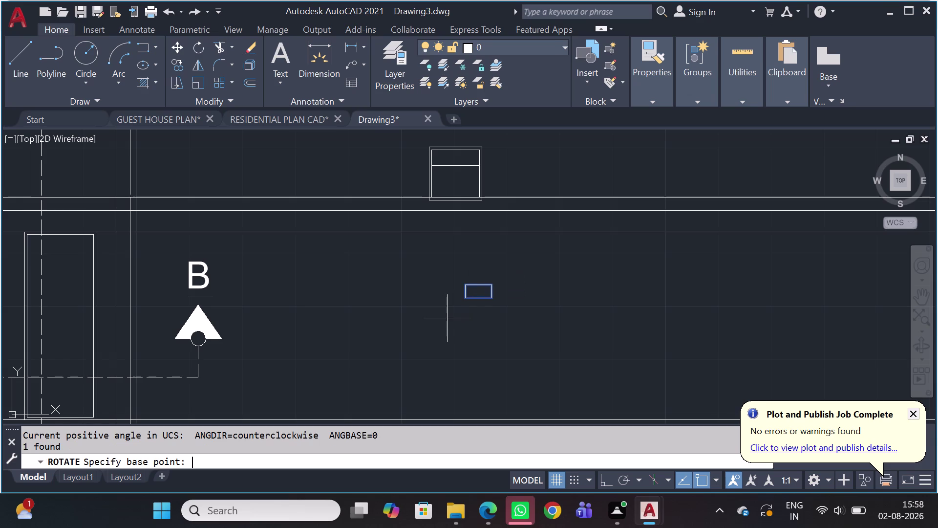
click(448, 319)
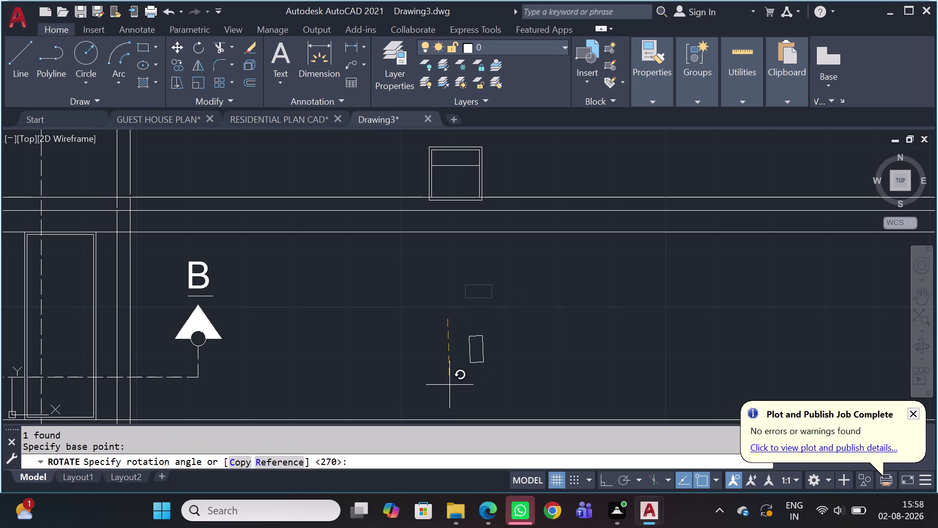
key(shift+F8)
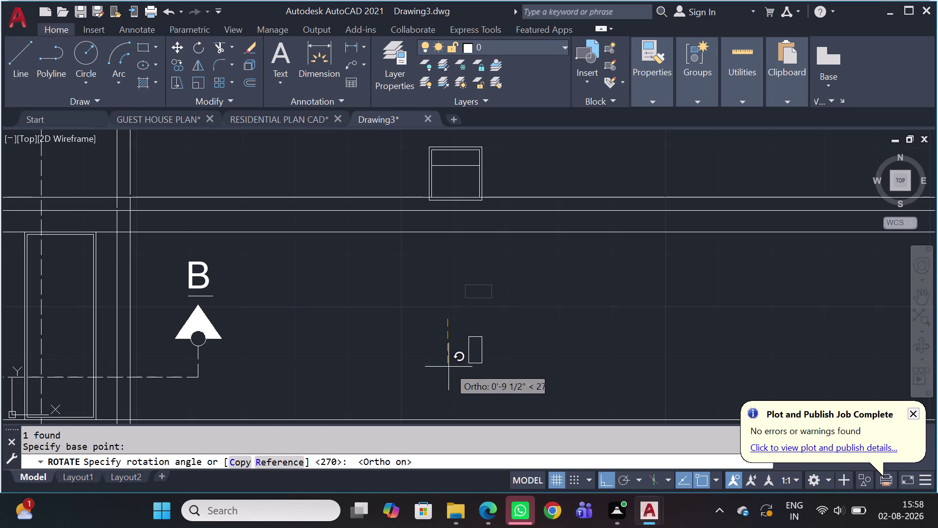
click(441, 381)
click(516, 338)
click(446, 385)
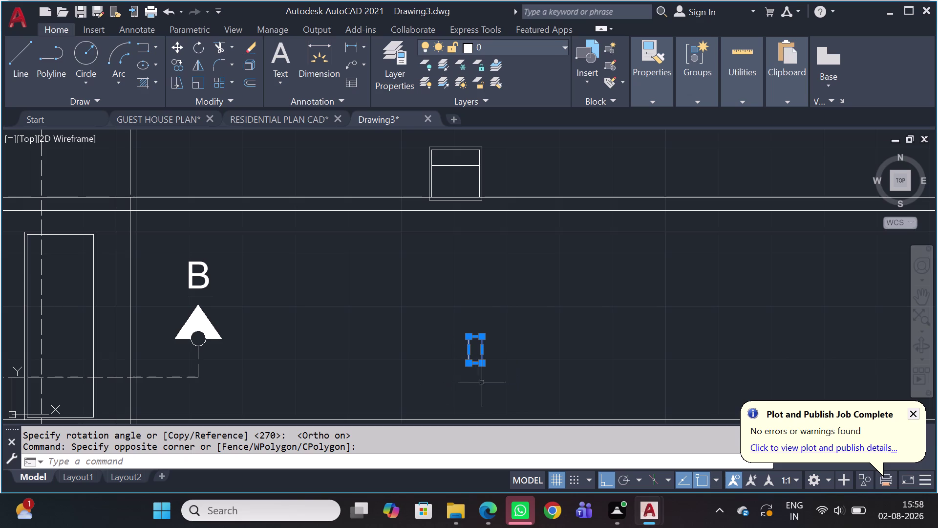
Move the upright rectangle rightward toward the door frame box.
key(m)
key(space)
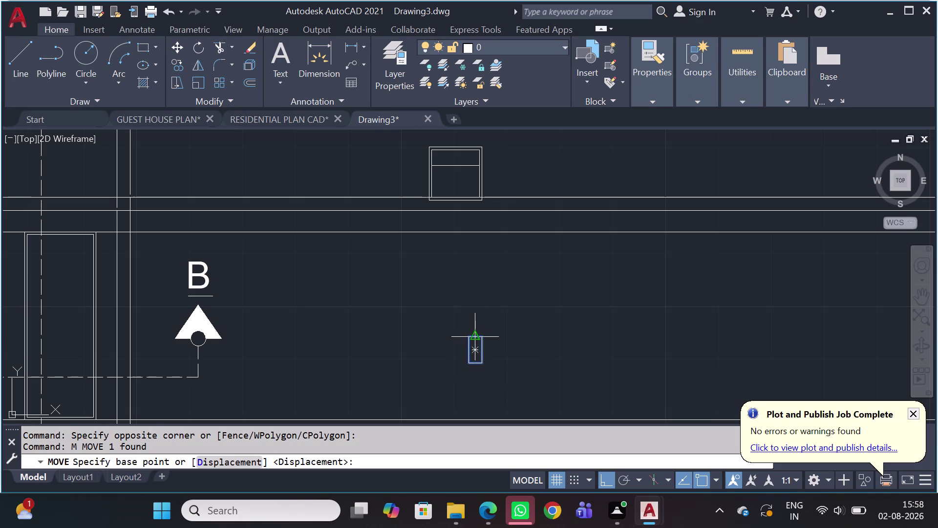
scroll(up, 3)
click(474, 338)
scroll(down, 3)
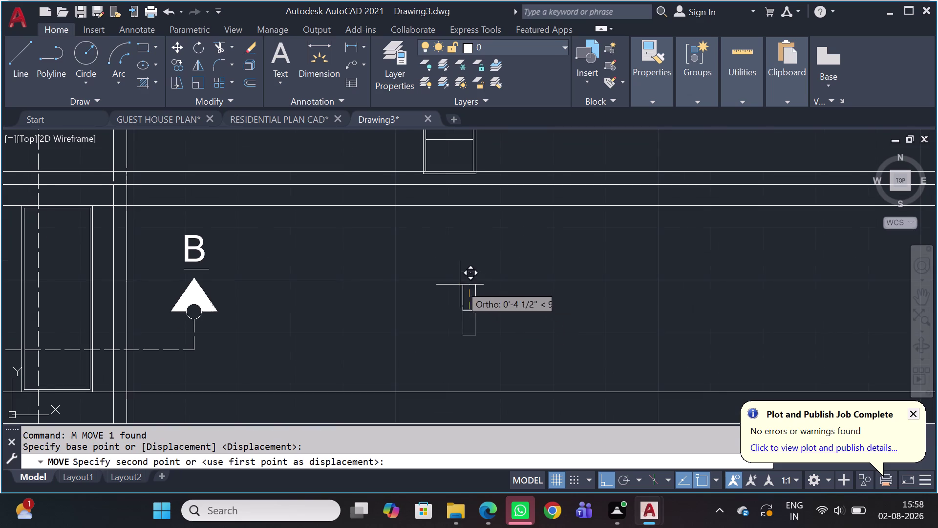
middle_drag(460, 285, 491, 317)
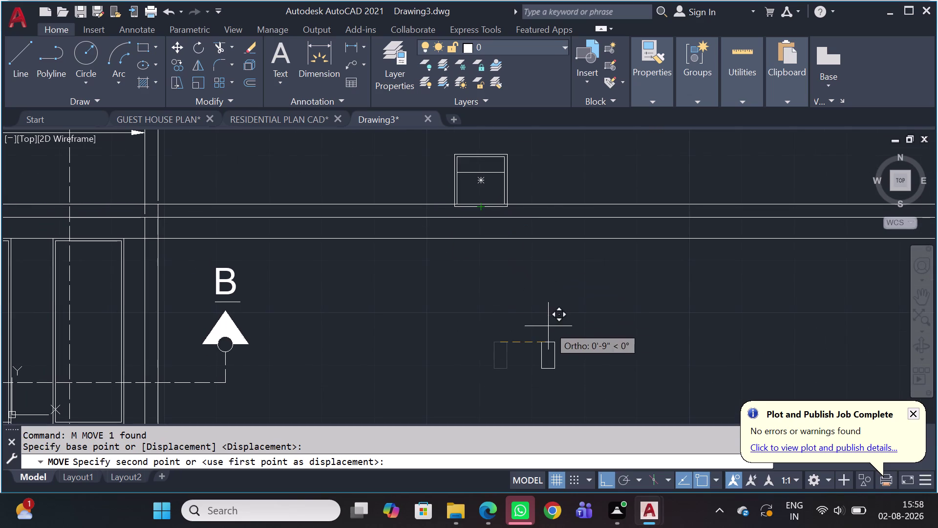
click(565, 319)
drag(630, 333, 620, 338)
click(480, 399)
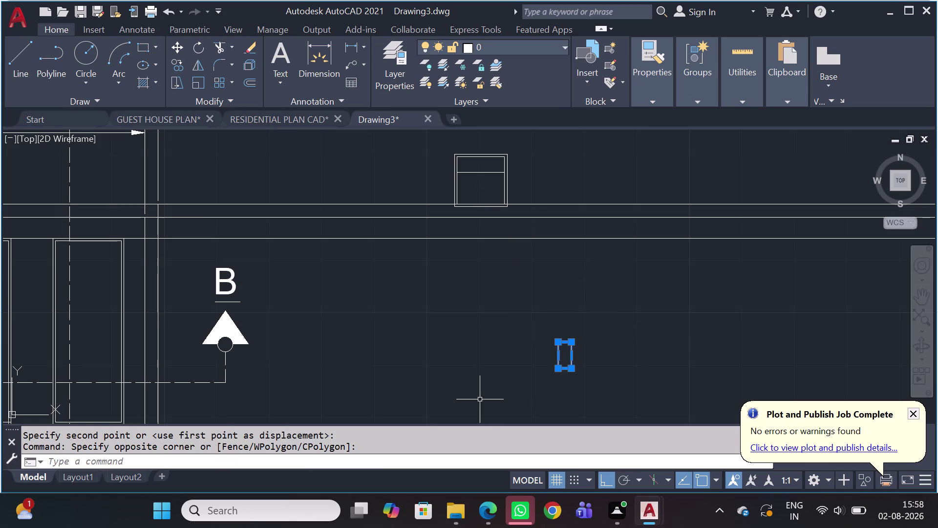
Cancel the stray rotate attempt and undo the accidental grip reshaping of the rectangle.
text(RO)
key(space)
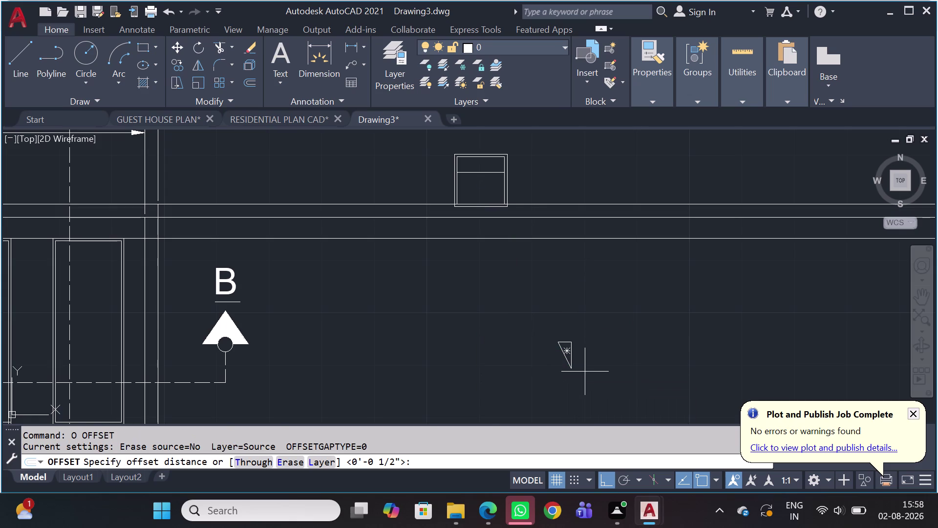
key(Escape)
key(ctrl+z)
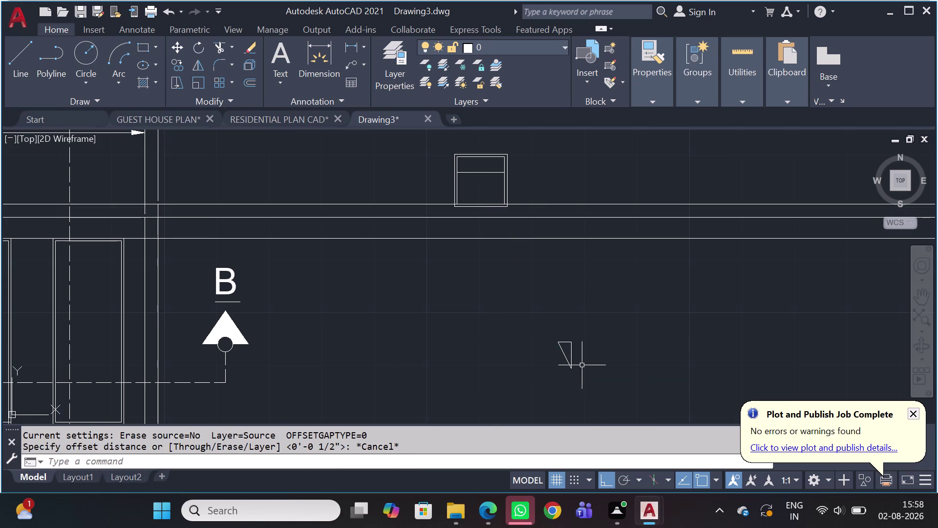
key(ctrl+z)
Rotate the small rectangle back so it lies flat.
drag(591, 341, 585, 344)
click(522, 387)
key(r)
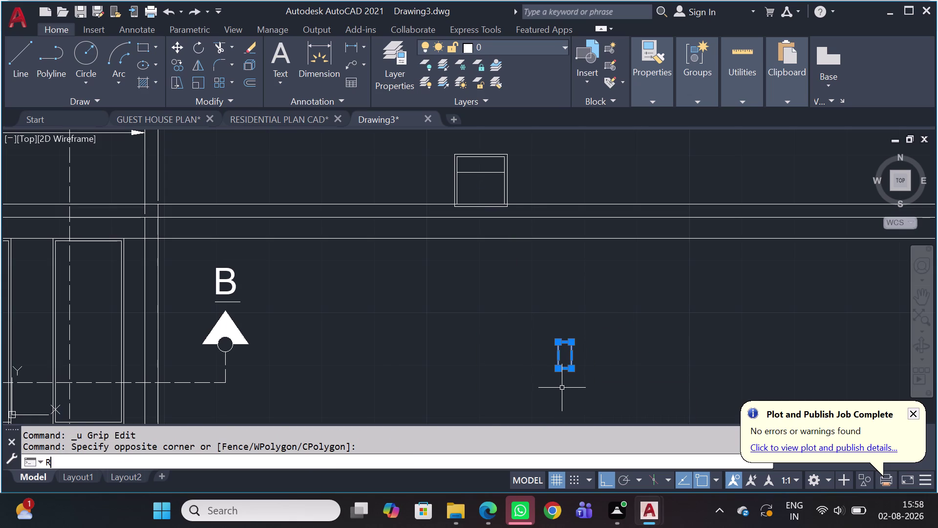
key(o)
key(space)
drag(578, 386, 589, 380)
click(604, 299)
drag(603, 365, 579, 378)
click(493, 422)
With Ortho off, move the rectangle below the frame box onto the wall line.
key(m)
key(space)
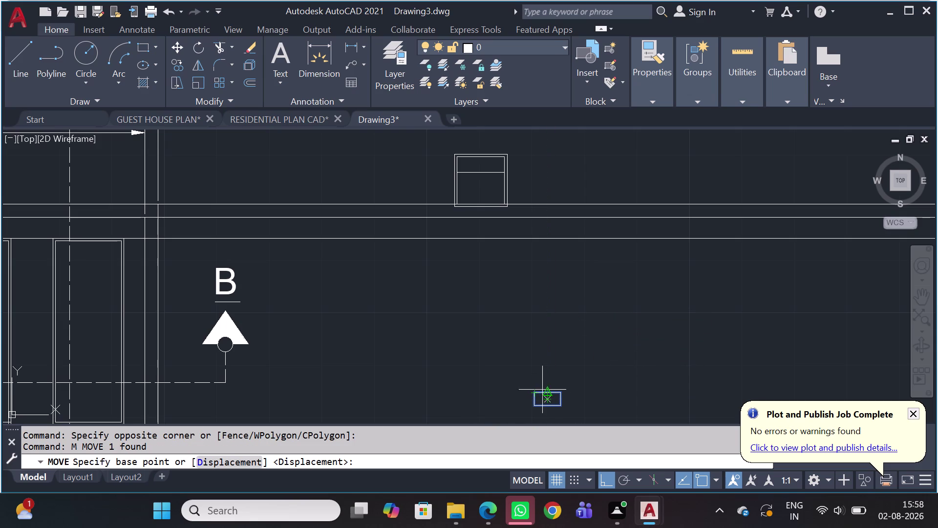
click(551, 390)
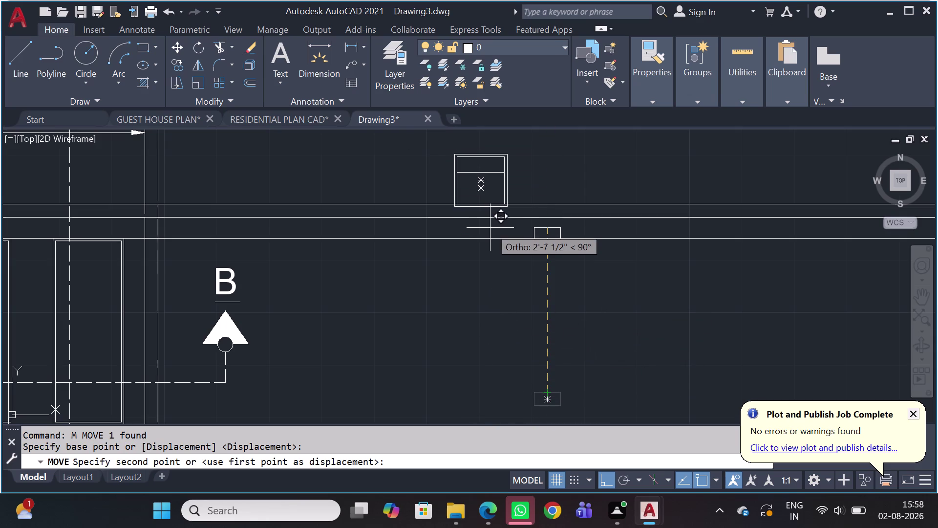
key(shift+F8)
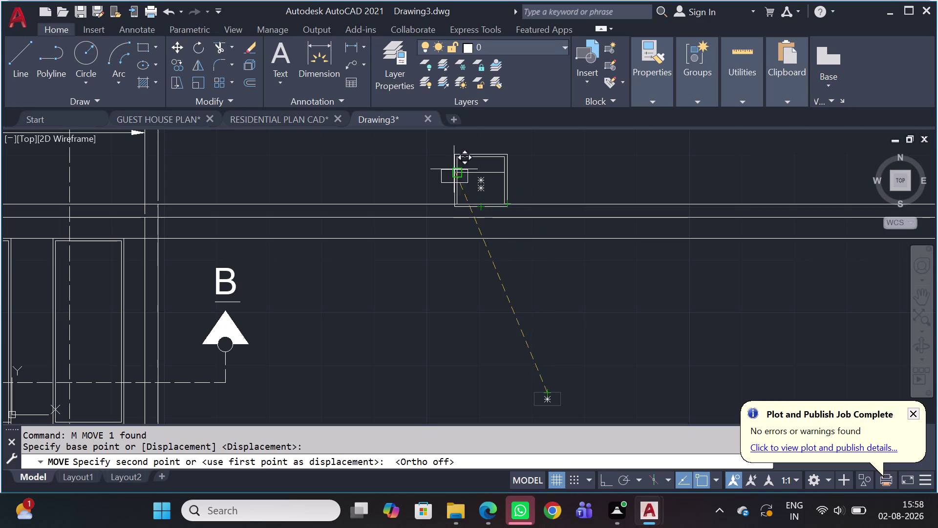
scroll(up, 3)
middle_drag(490, 172, 472, 227)
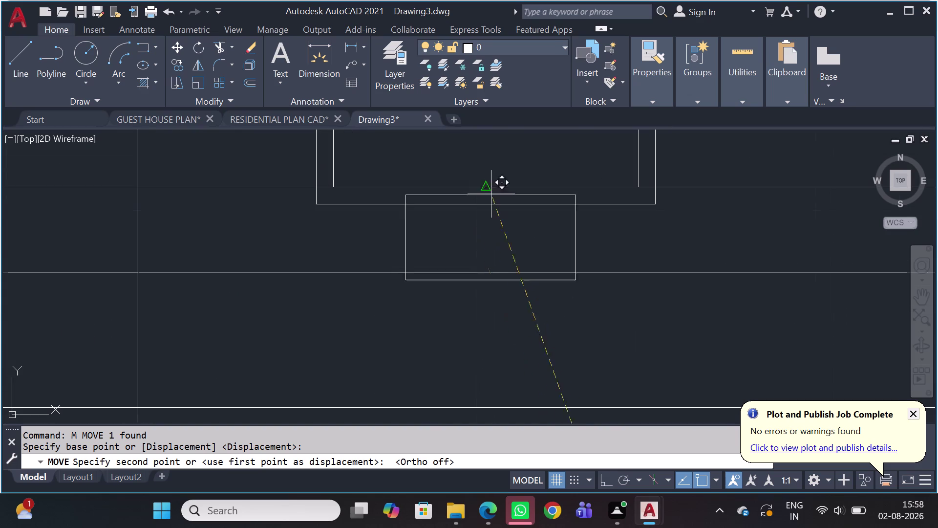
click(488, 189)
scroll(down, 3)
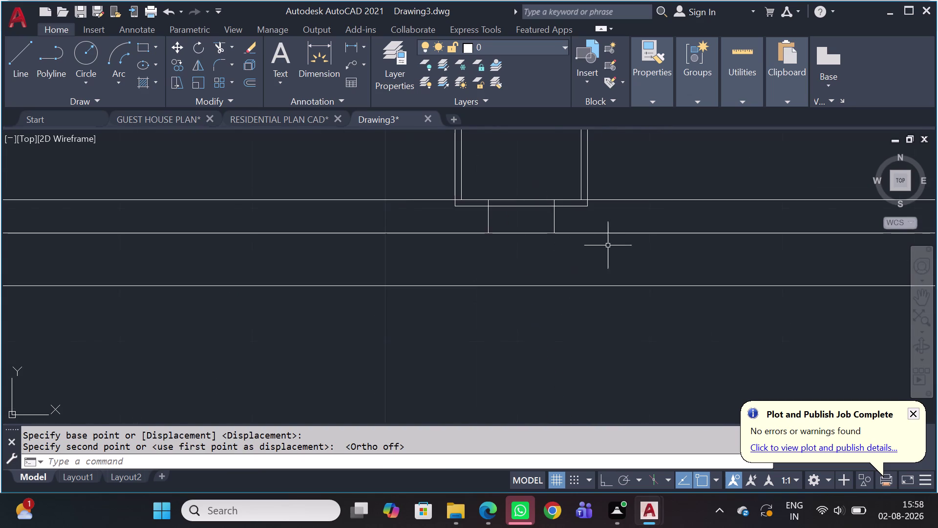
scroll(down, 3)
scroll(down, 3)
middle_drag(615, 317, 588, 297)
Draw a 1.5 by 4 rectangle using the Dimensions option.
text(R)
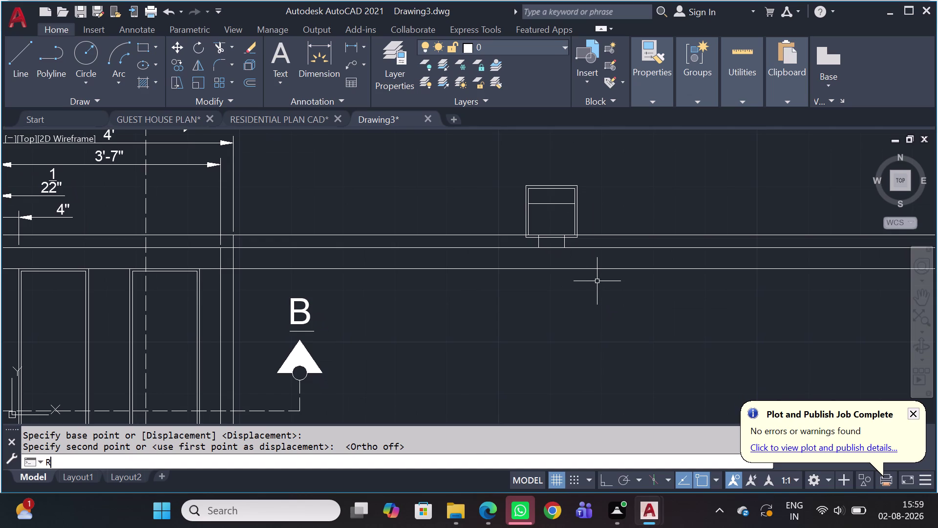
text(E)
key(c)
key(space)
click(595, 279)
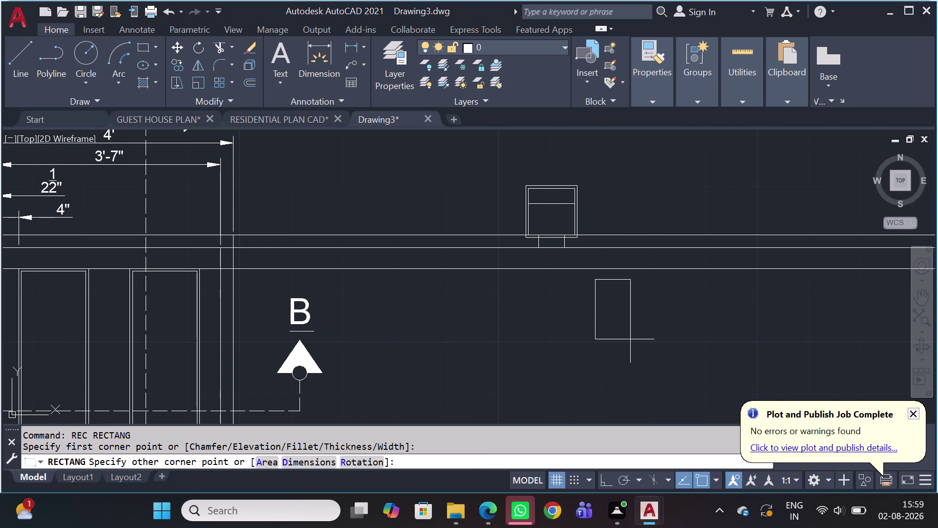
key(d)
key(space)
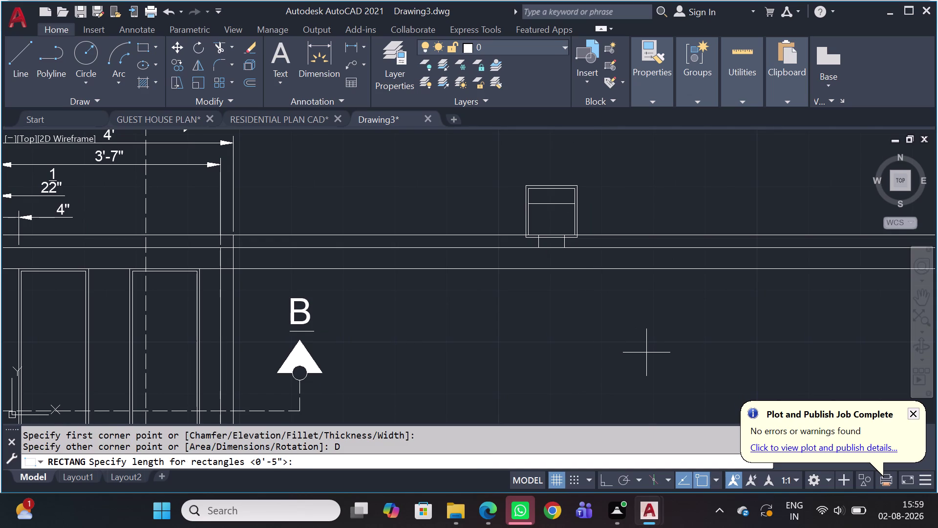
text(1.5)
key(space)
key(4)
key(Return)
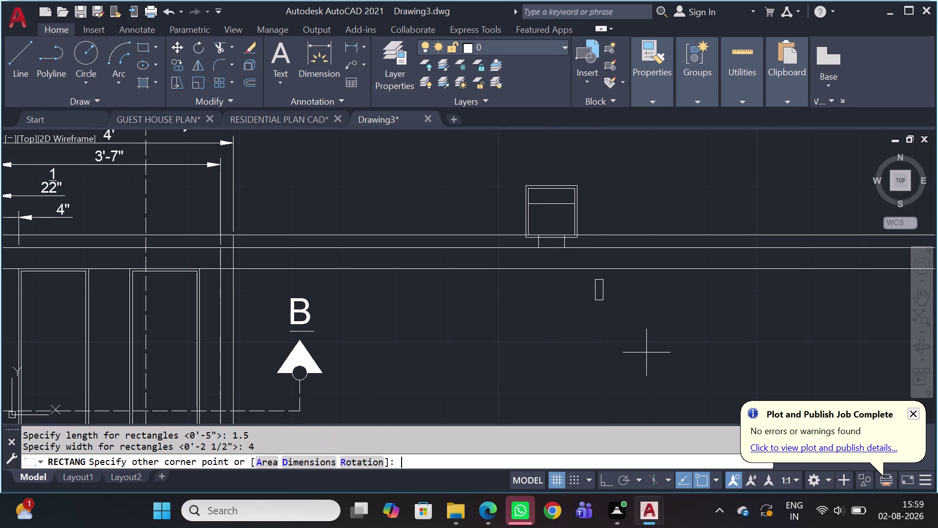
click(652, 346)
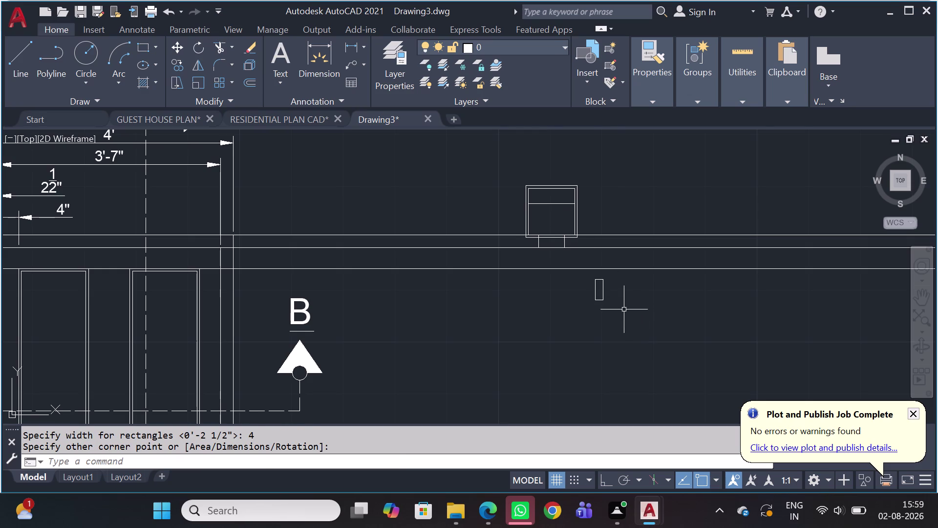
Move the 1.5 by 4 rectangle by its top corner to snap beneath the frame piece.
drag(615, 296, 603, 297)
click(568, 309)
key(m)
key(space)
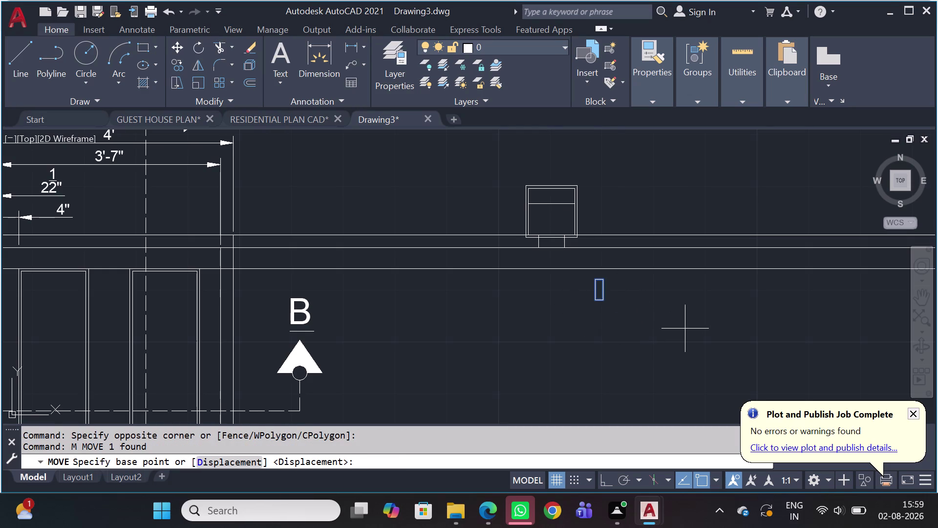
scroll(up, 3)
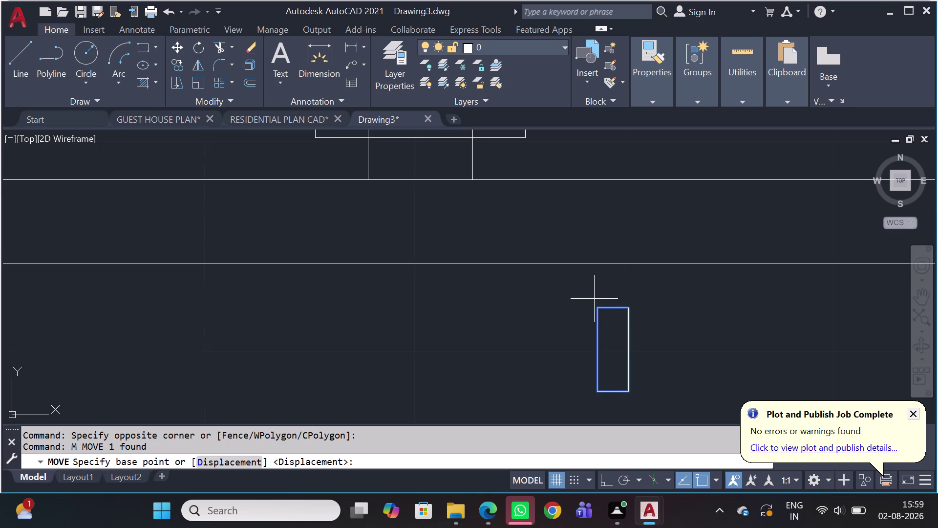
click(599, 308)
scroll(up, 3)
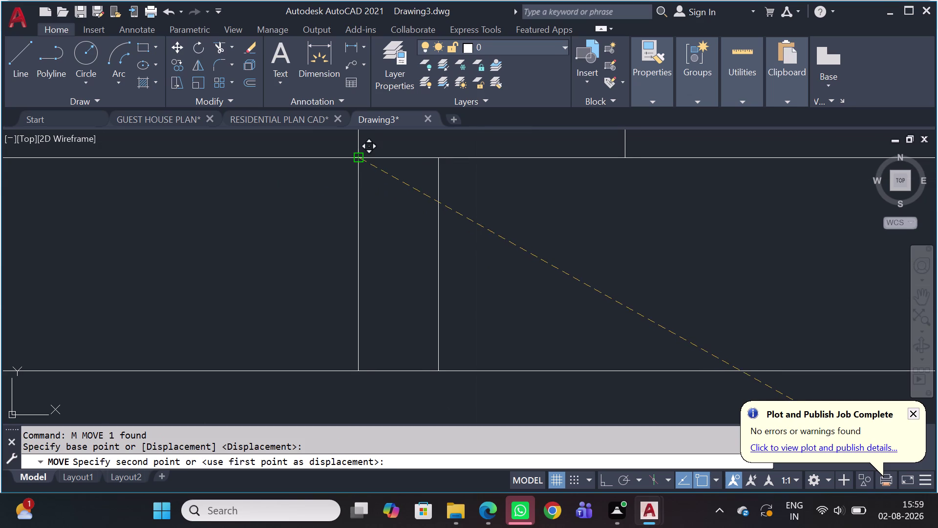
click(362, 161)
scroll(down, 3)
scroll(down, 3)
middle_drag(571, 304, 523, 264)
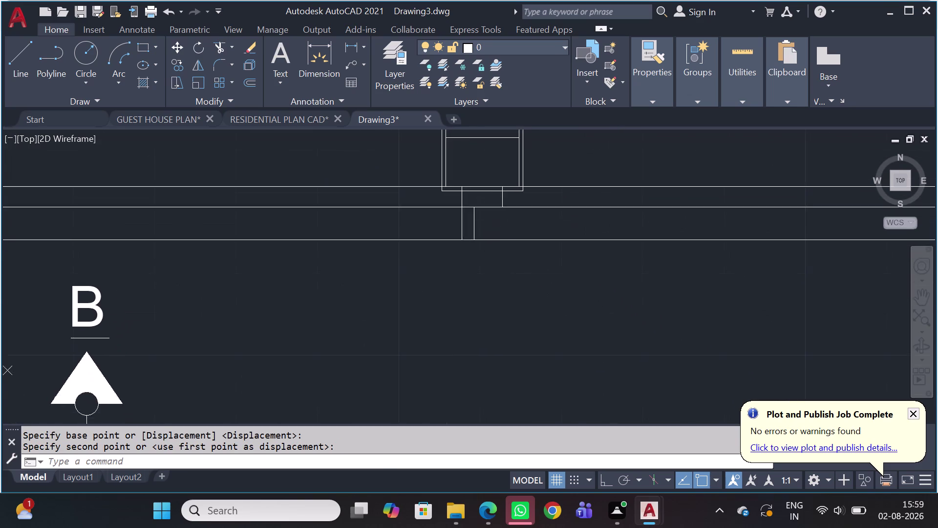
scroll(down, 3)
text(RE)
key(c)
key(space)
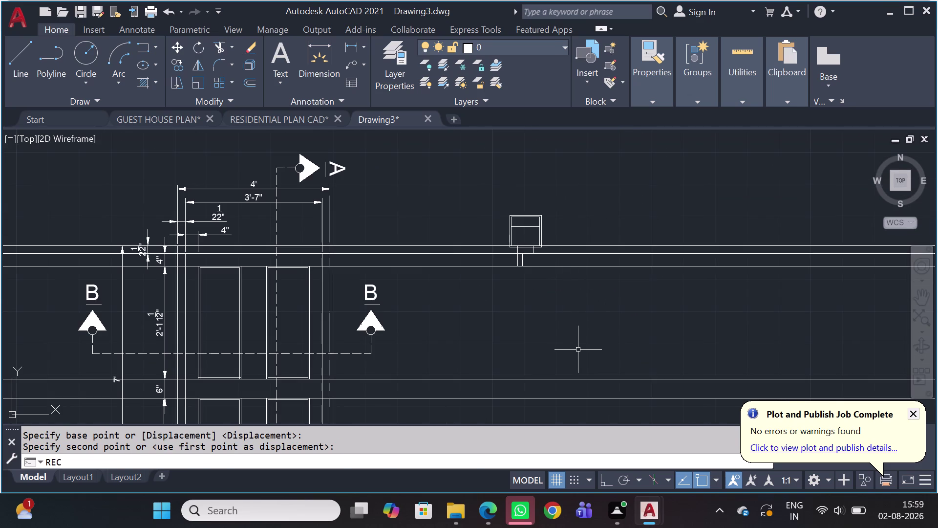
Draw a 0.5 by 2'11.5 rectangle with the Dimensions option.
click(561, 313)
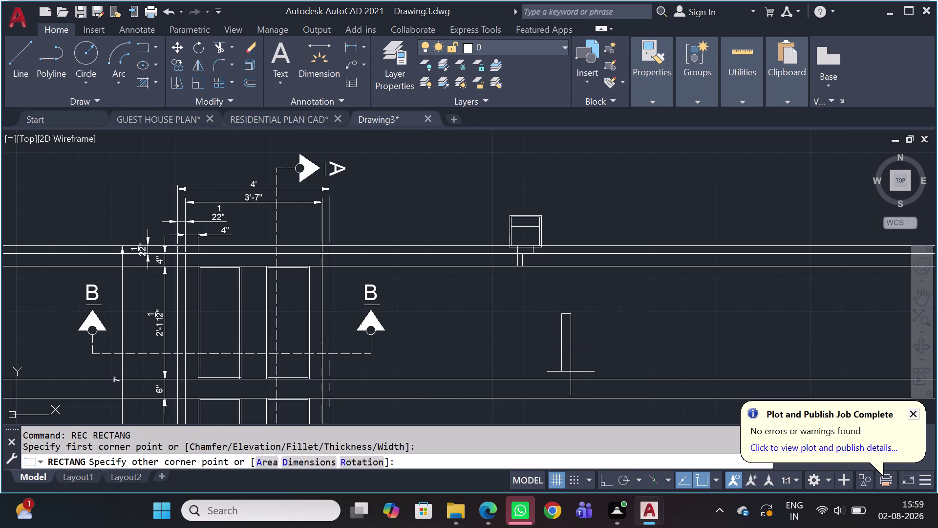
key(d)
key(space)
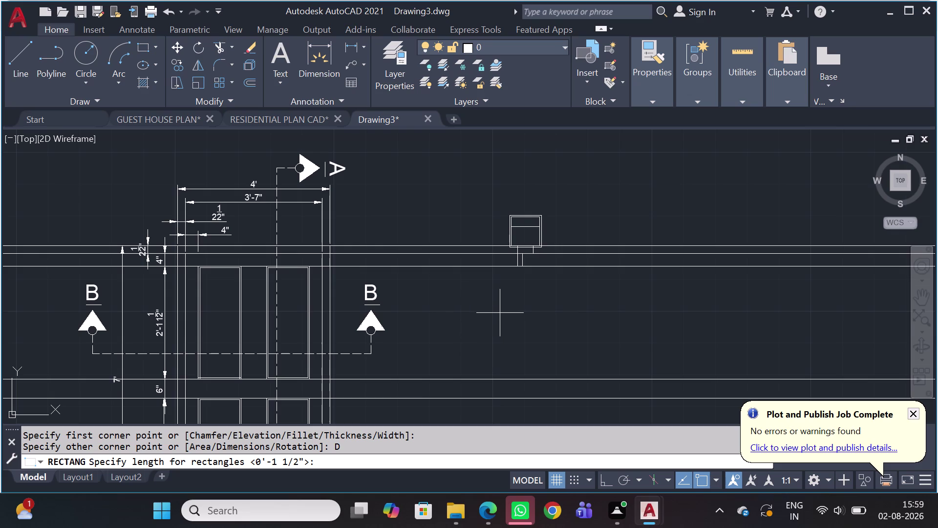
key(period)
key(BackSpace)
text(0.5)
key(Return)
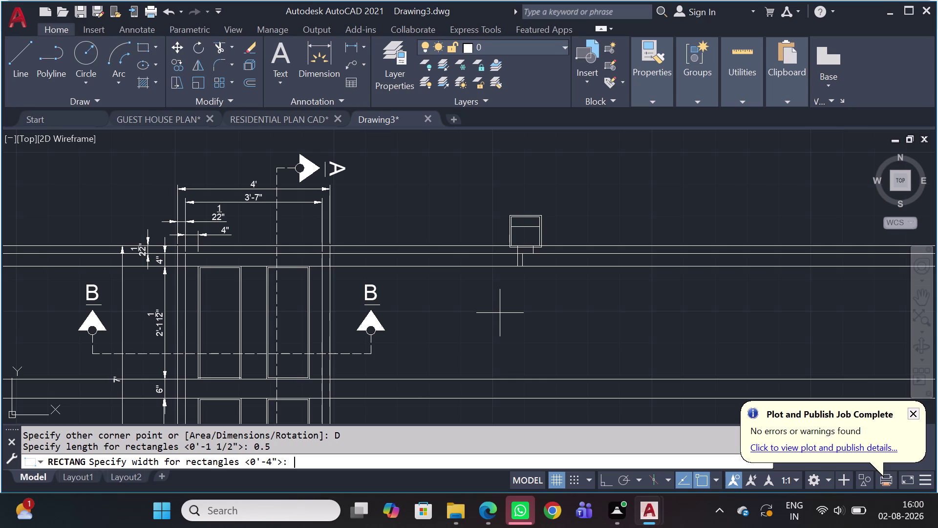
key(2)
key(apostrophe)
text(1.)
text(5)
key(BackSpace)
key(BackSpace)
key(BackSpace)
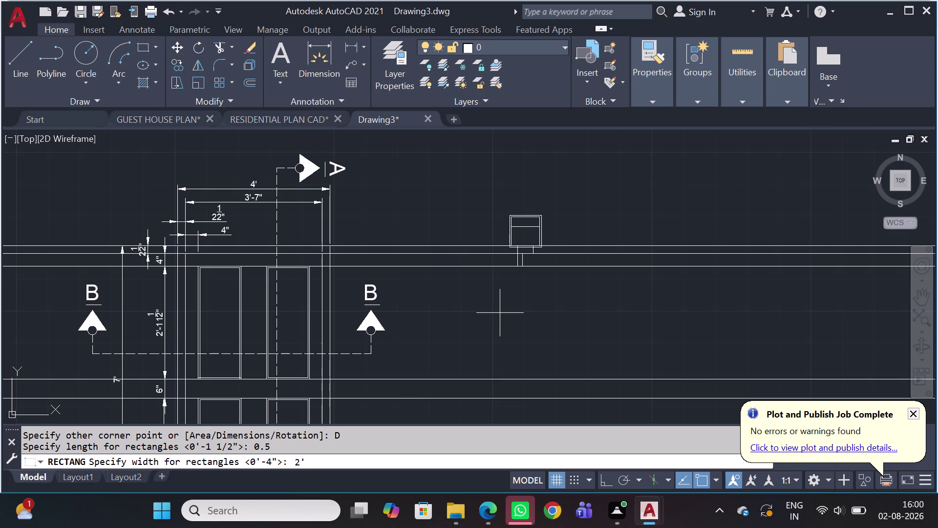
text(11)
text(.)
text(5)
key(space)
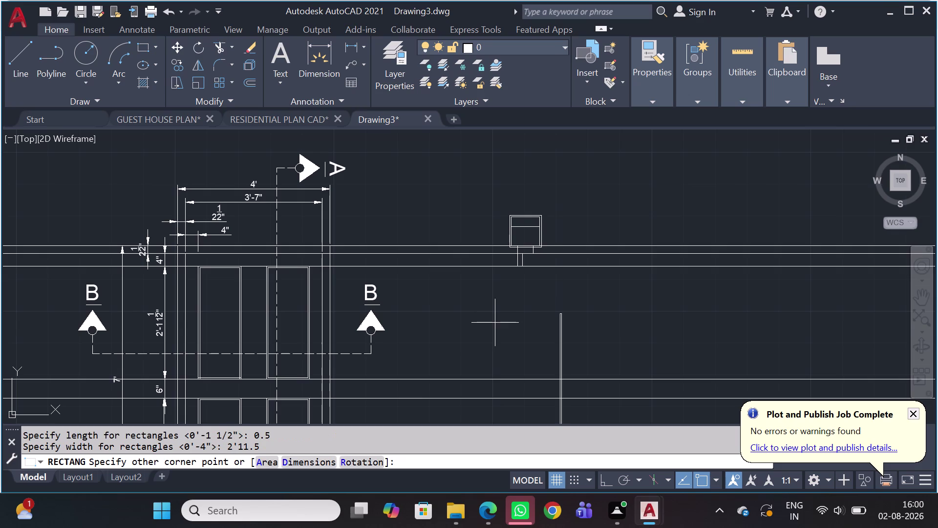
click(538, 289)
Move the long rectangle by its top corner to attach below the narrow strip.
drag(585, 299, 566, 300)
click(496, 322)
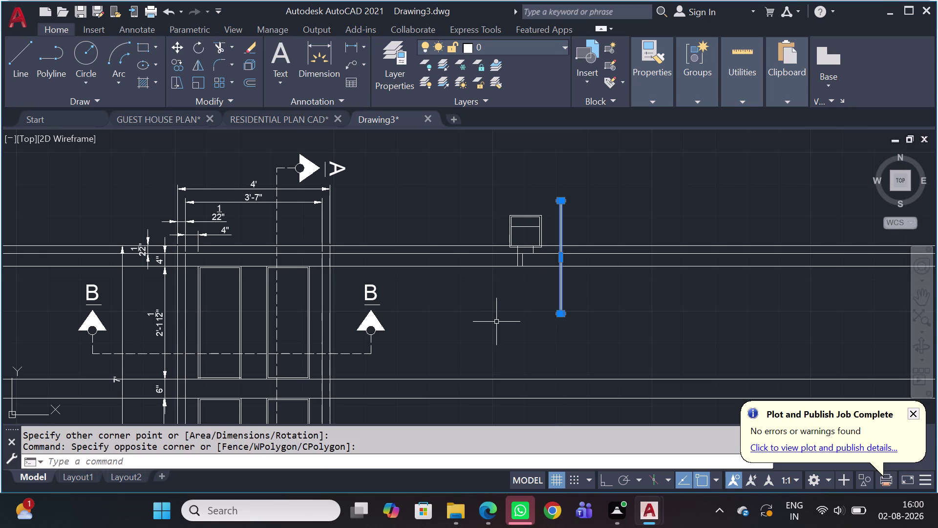
key(m)
key(space)
scroll(up, 3)
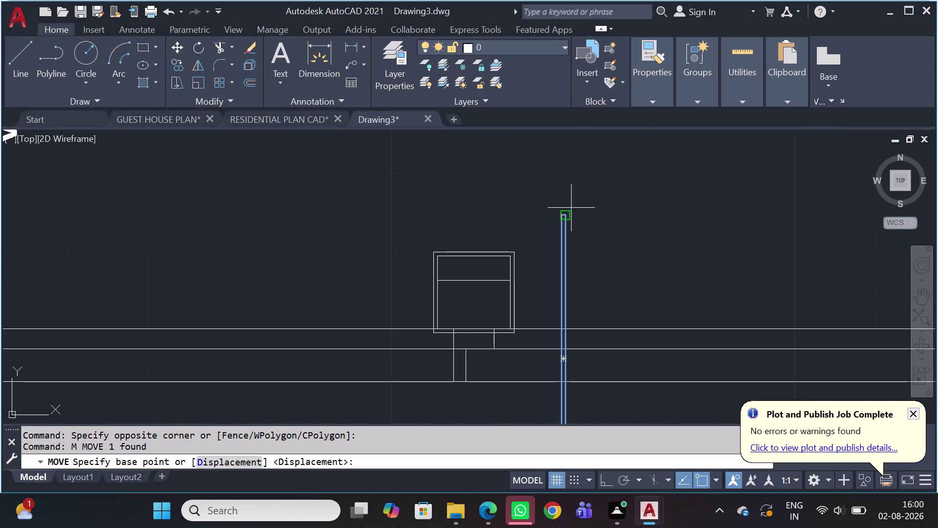
scroll(up, 3)
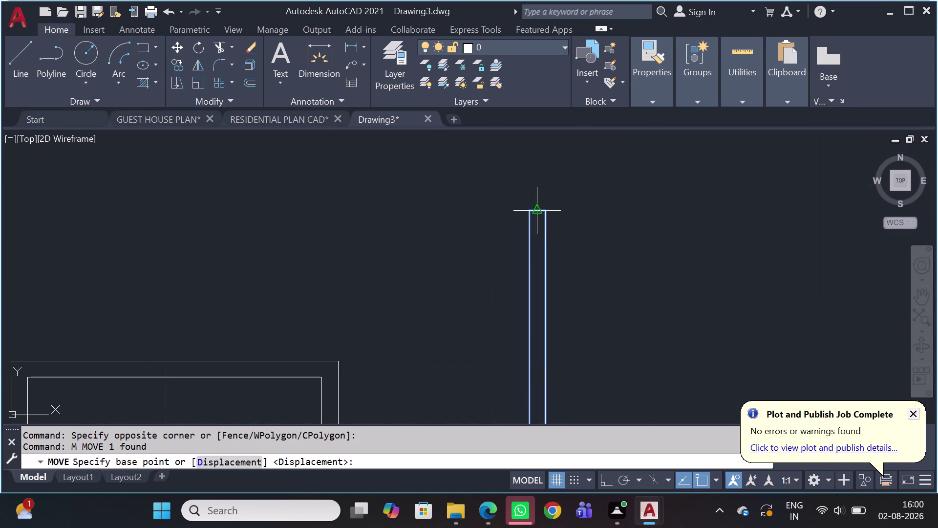
click(540, 208)
scroll(down, 3)
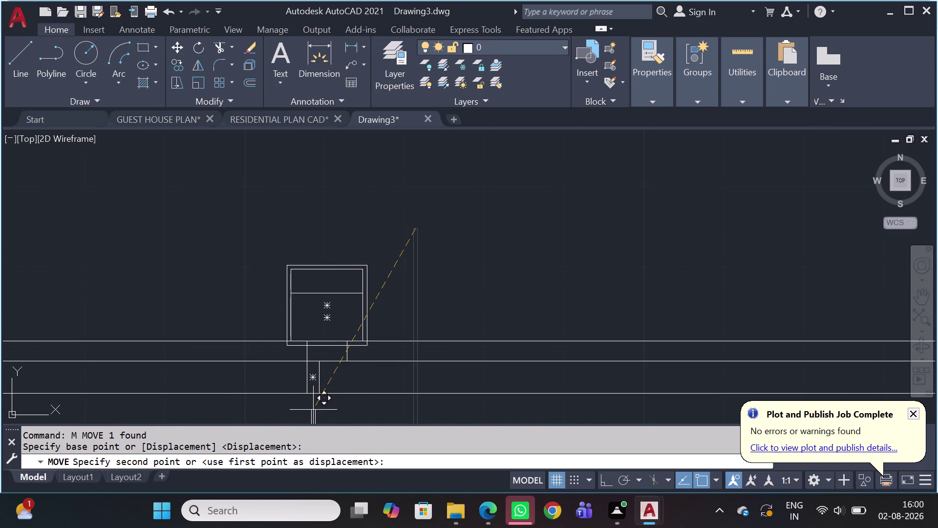
scroll(up, 3)
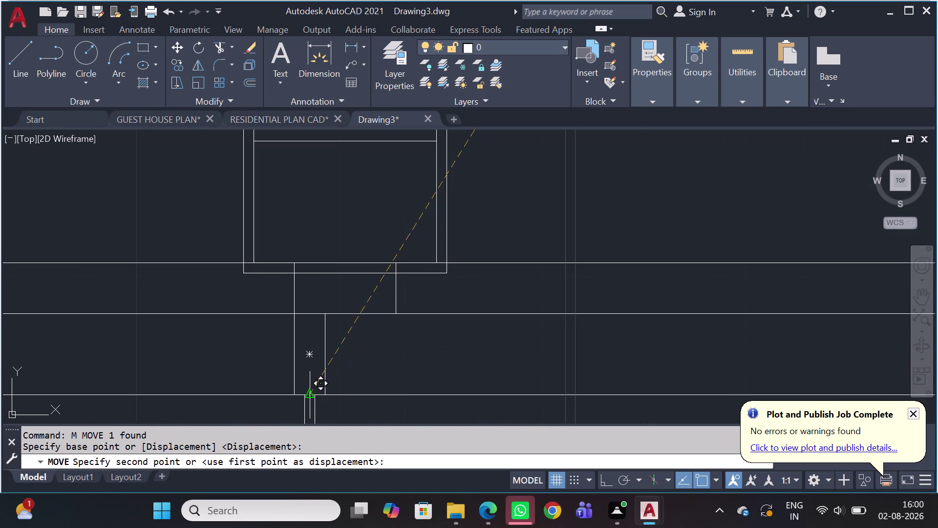
click(312, 392)
scroll(down, 3)
middle_drag(474, 365, 442, 200)
scroll(down, 3)
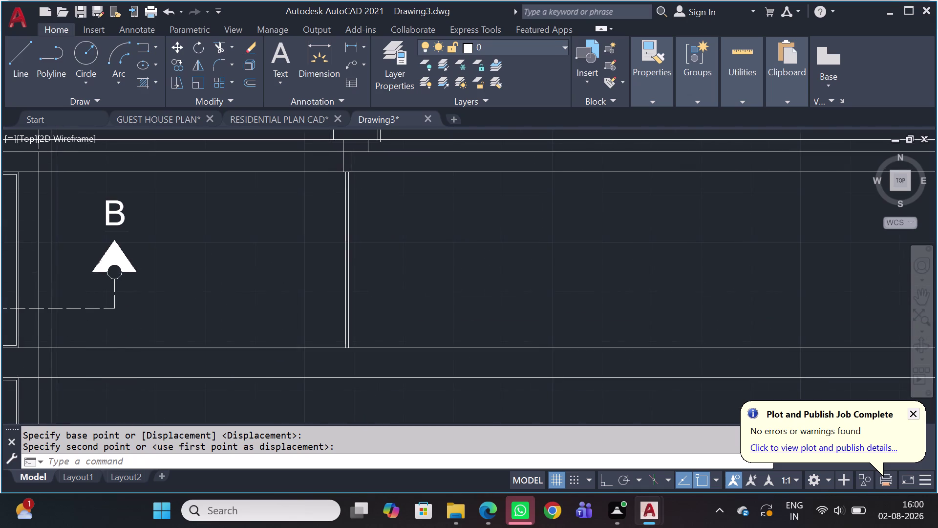
scroll(down, 3)
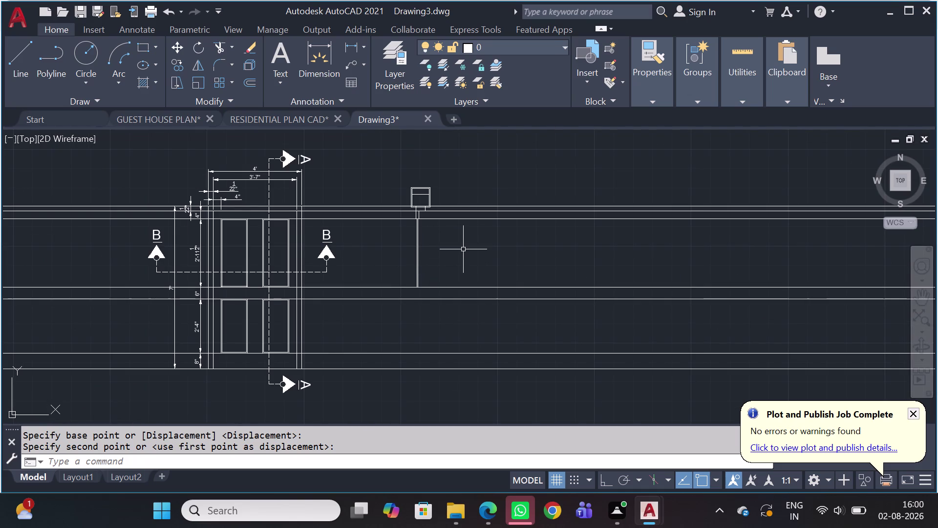
key(r)
text(EC)
key(space)
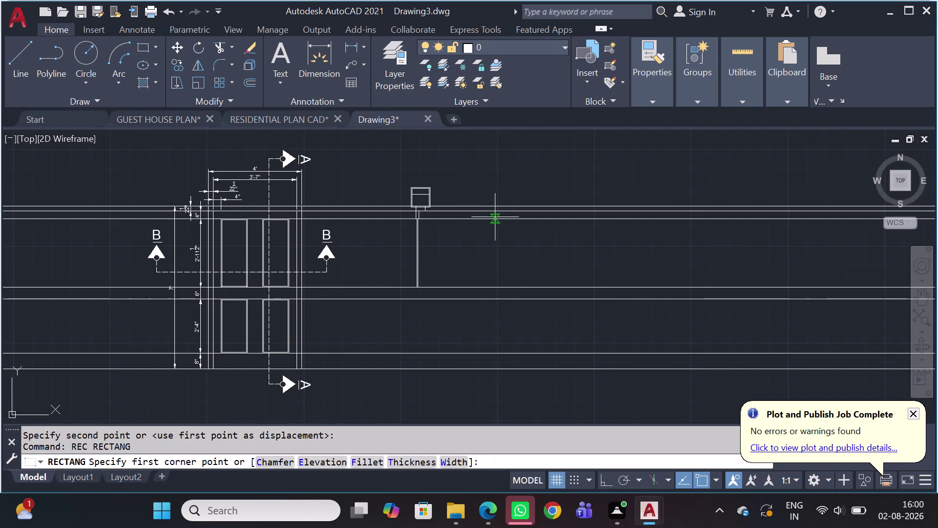
Draw a 1.5 by 6 rectangle in open space beside the frame profile detail.
click(495, 216)
key(Escape)
key(space)
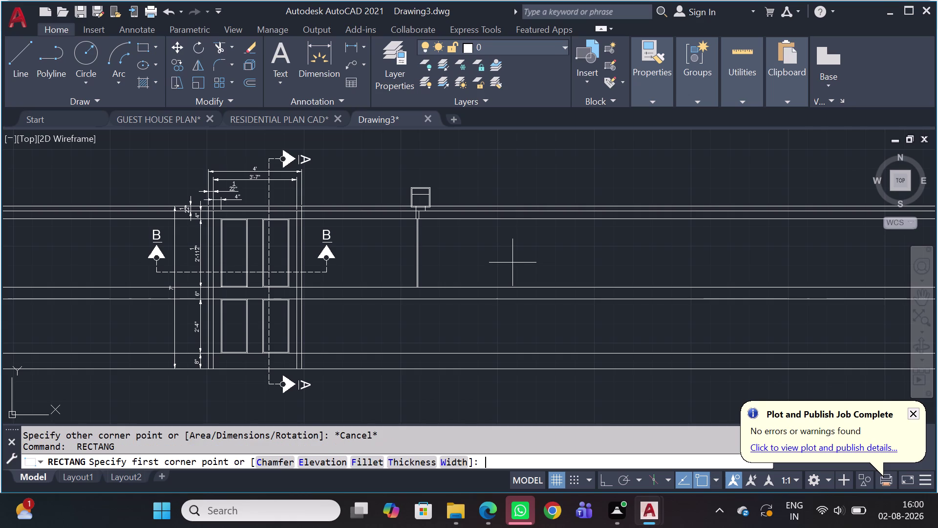
click(493, 245)
text(D)
key(space)
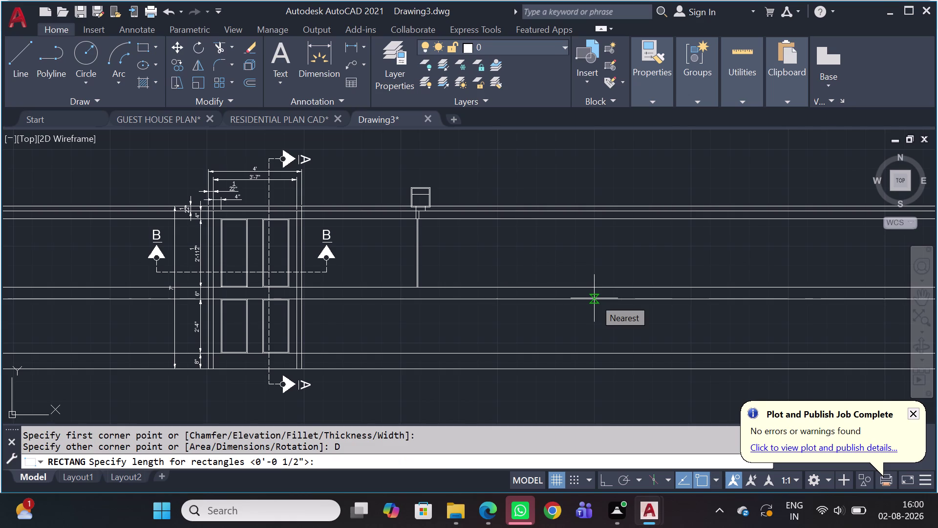
text(1.)
text(5)
key(space)
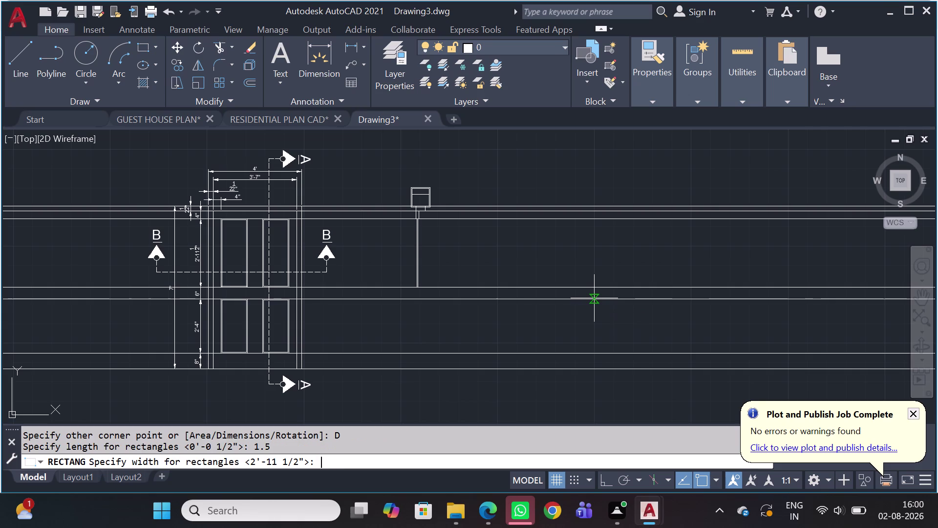
key(6)
key(Return)
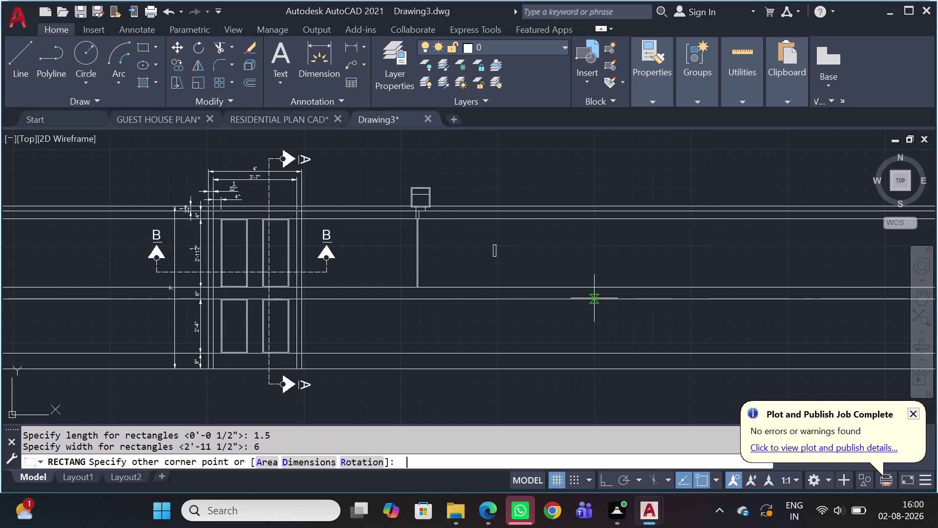
click(460, 252)
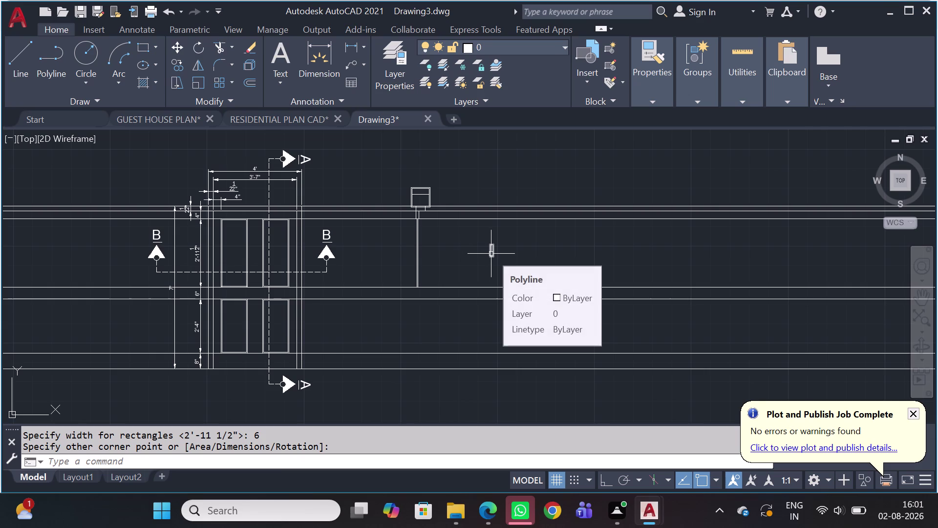
drag(505, 259, 496, 258)
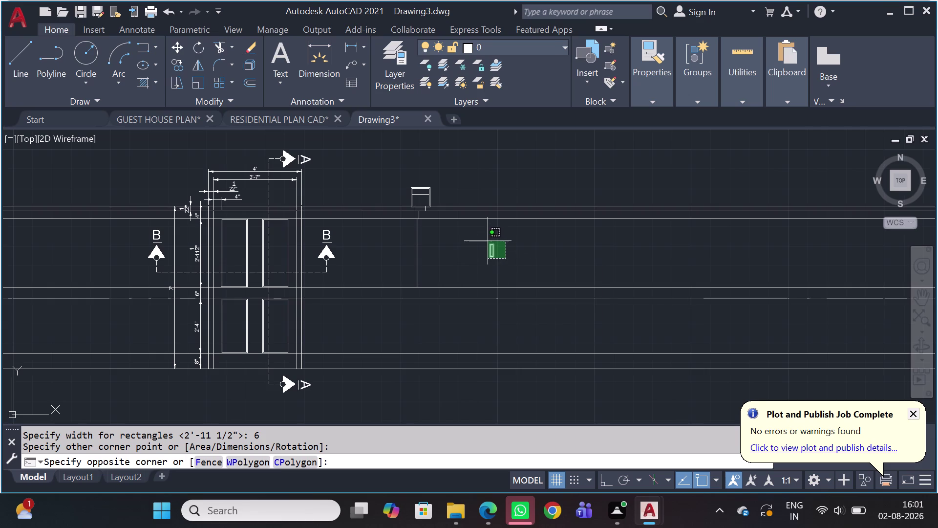
Move the 1.5 by 6 rectangle by its top corner against the long strip.
click(487, 241)
text(M)
key(space)
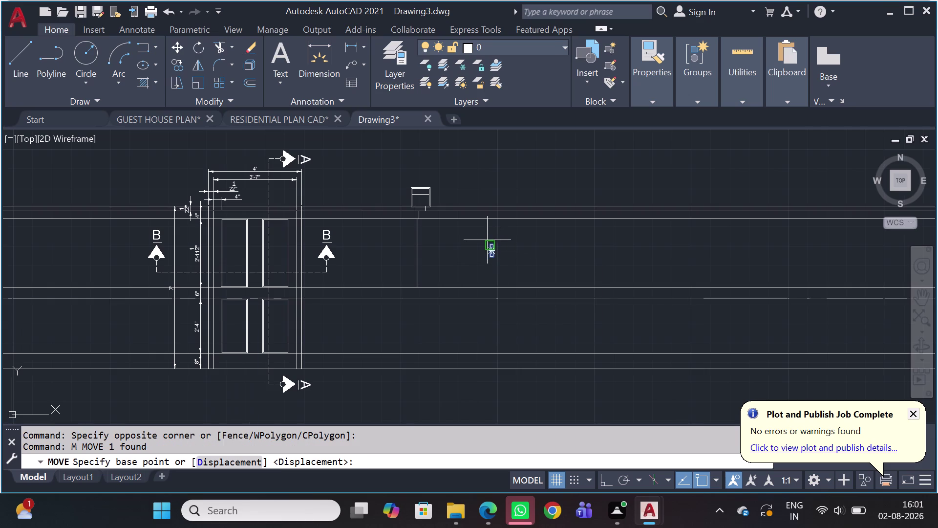
scroll(up, 3)
click(502, 259)
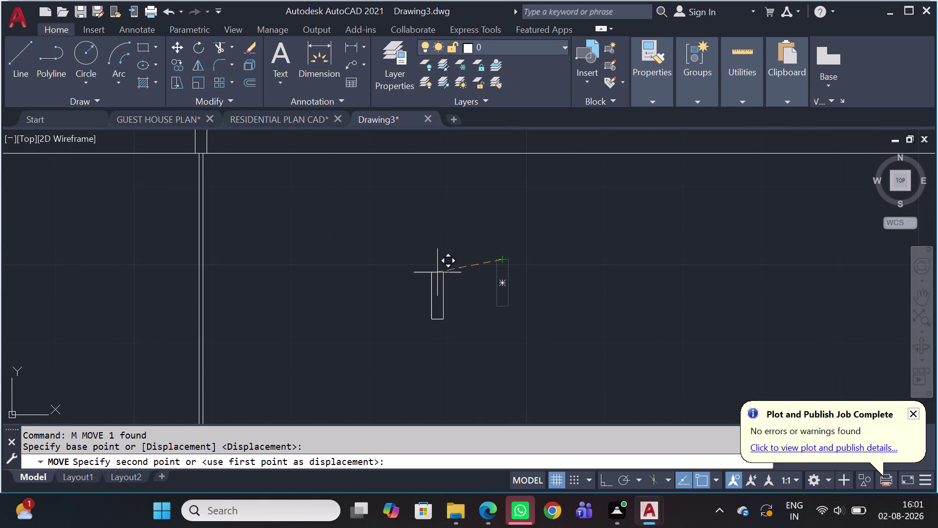
scroll(down, 3)
scroll(up, 3)
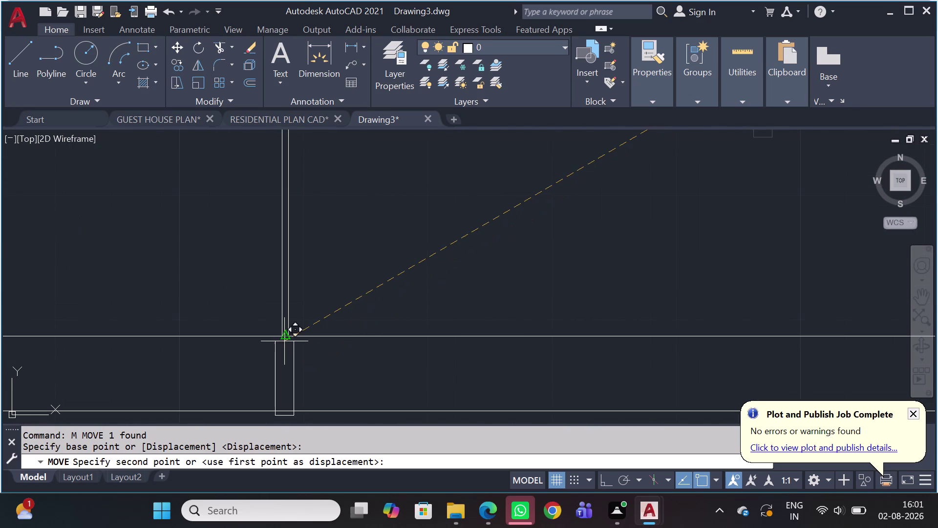
click(283, 336)
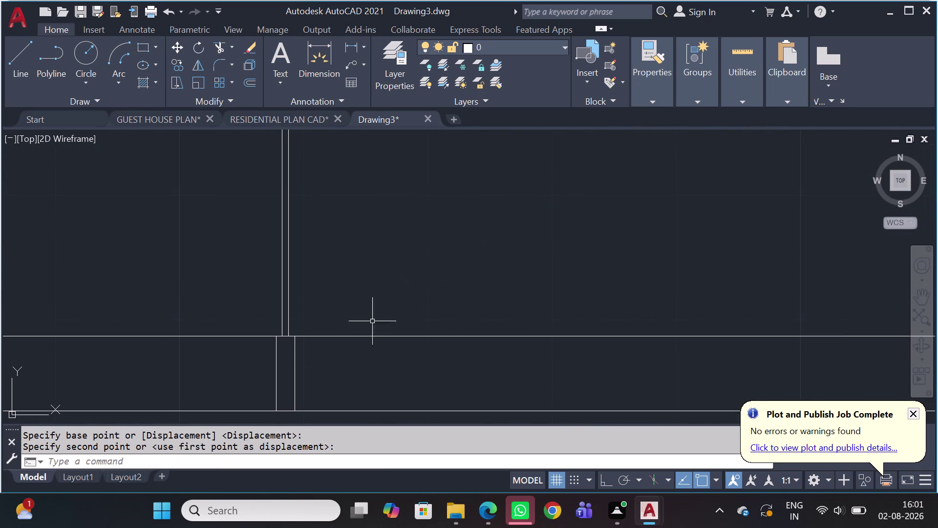
Move the rectangle again so its top edge sits on the horizontal line.
drag(306, 367, 270, 364)
click(170, 363)
key(m)
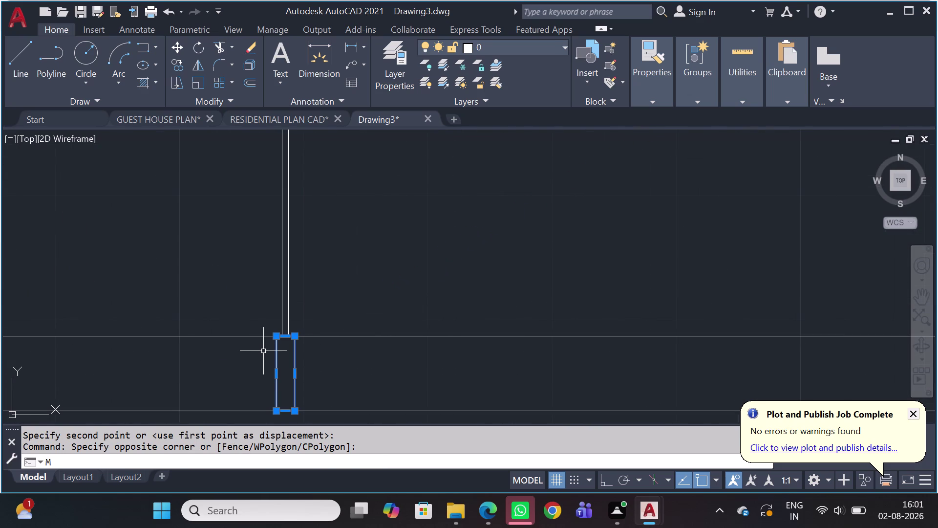
key(space)
scroll(up, 3)
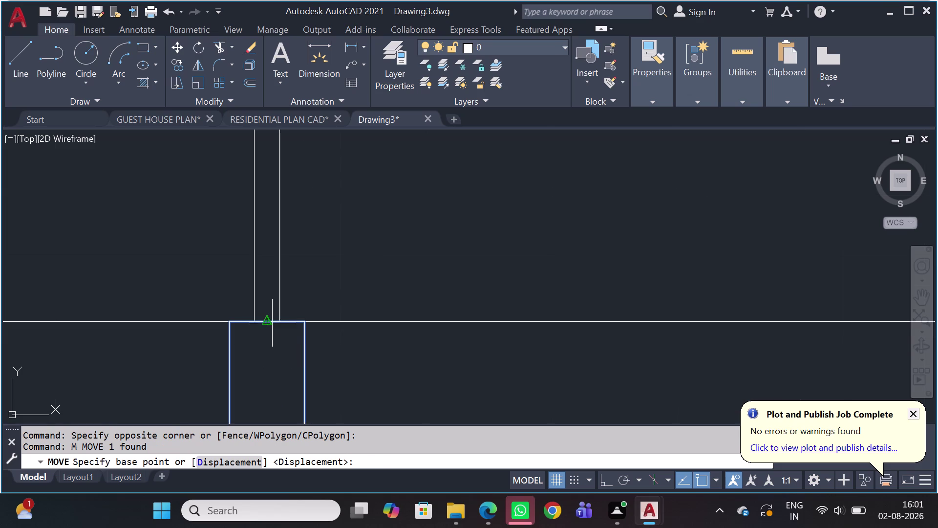
click(272, 322)
scroll(up, 3)
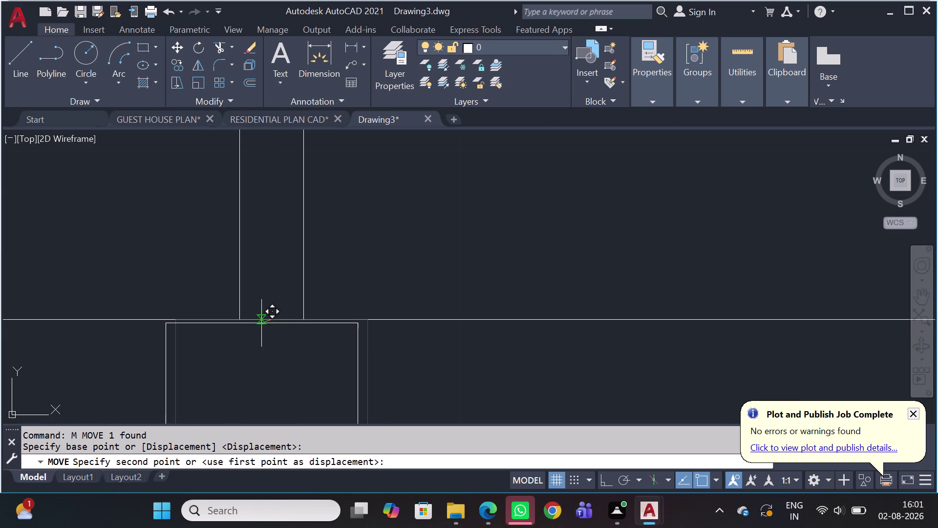
click(264, 318)
scroll(down, 3)
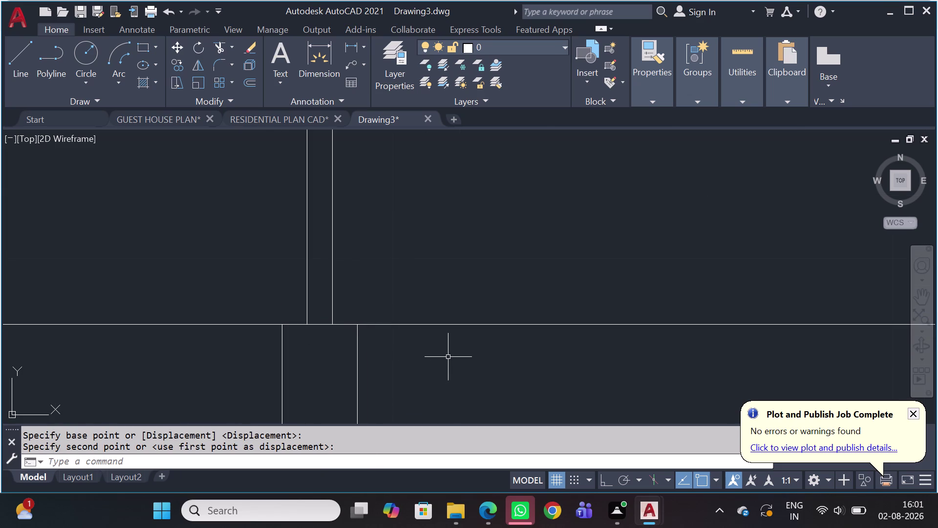
Select the wide rectangle below the line, then clear the selection and pan to the frame junction.
drag(403, 359, 347, 358)
drag(289, 365, 258, 372)
scroll(up, 3)
scroll(up, 3)
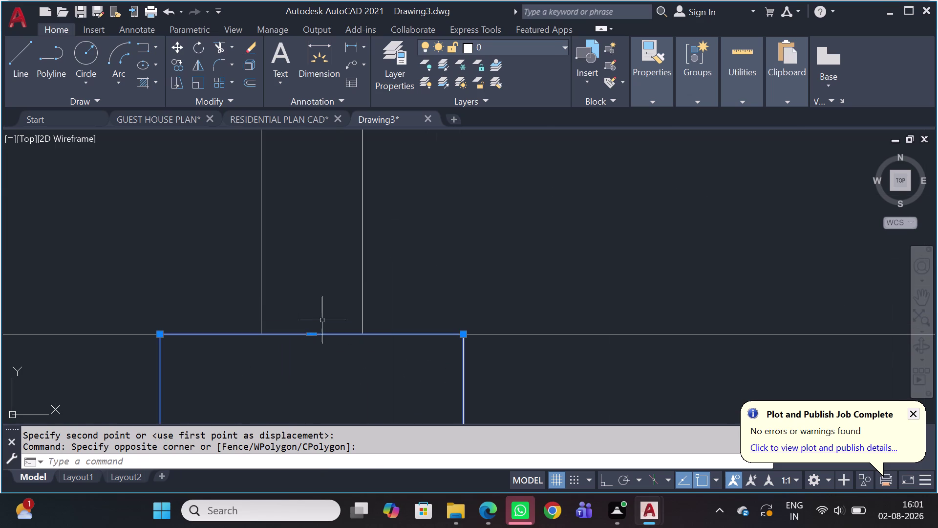
scroll(down, 3)
key(Escape)
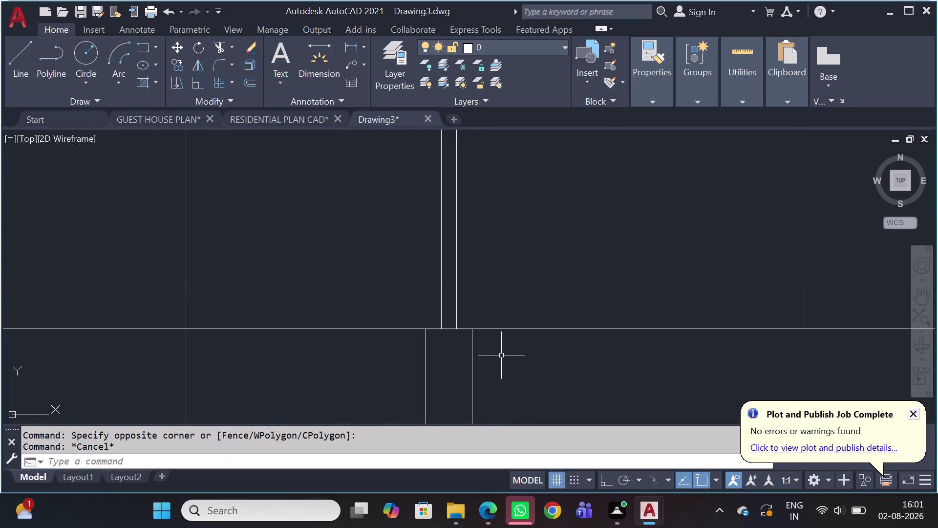
scroll(down, 3)
middle_drag(513, 378, 480, 219)
Draw a 0.5 by 2'4 rectangle in open space below the frame and select it.
key(r)
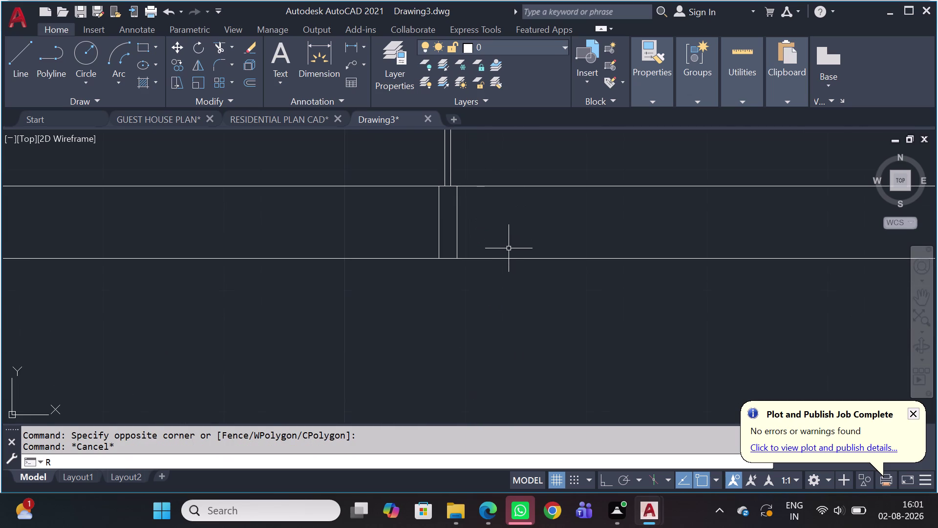
text(EC)
key(space)
click(474, 323)
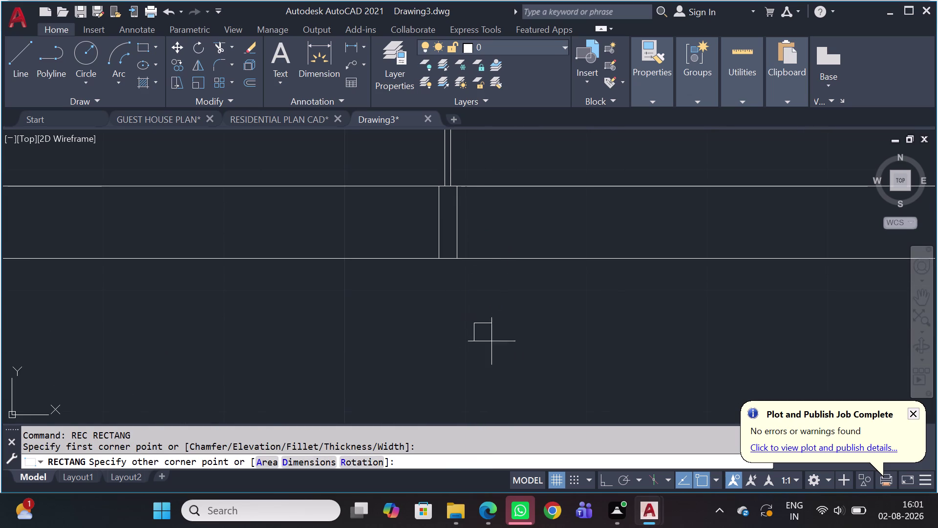
key(d)
key(space)
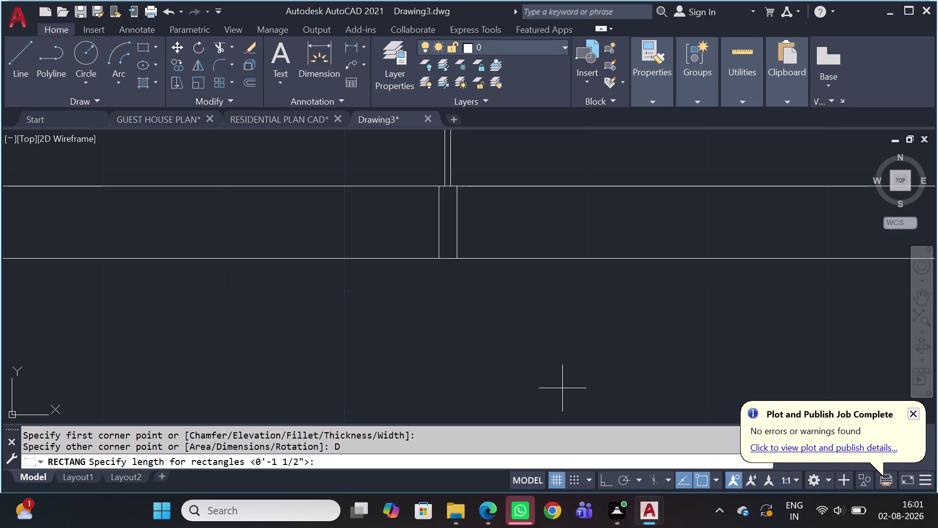
key(0)
text(.5)
key(space)
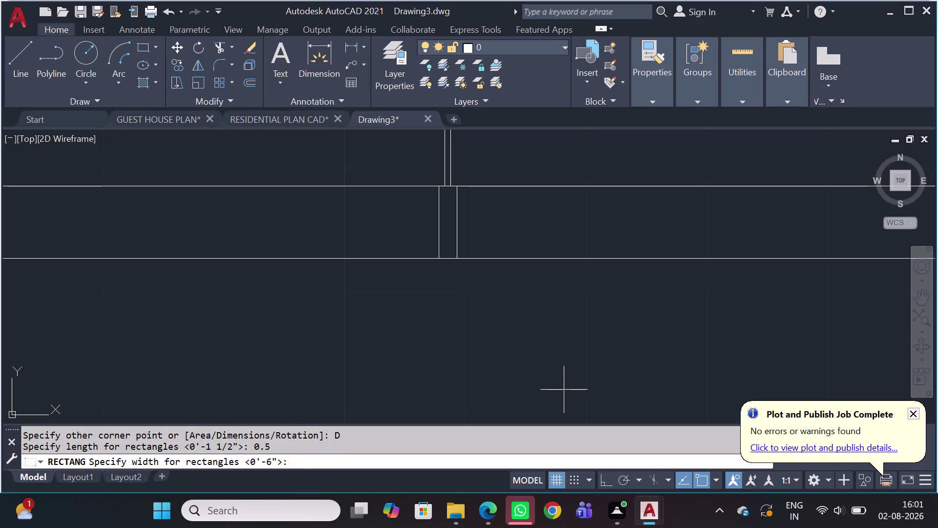
text(2'4)
key(space)
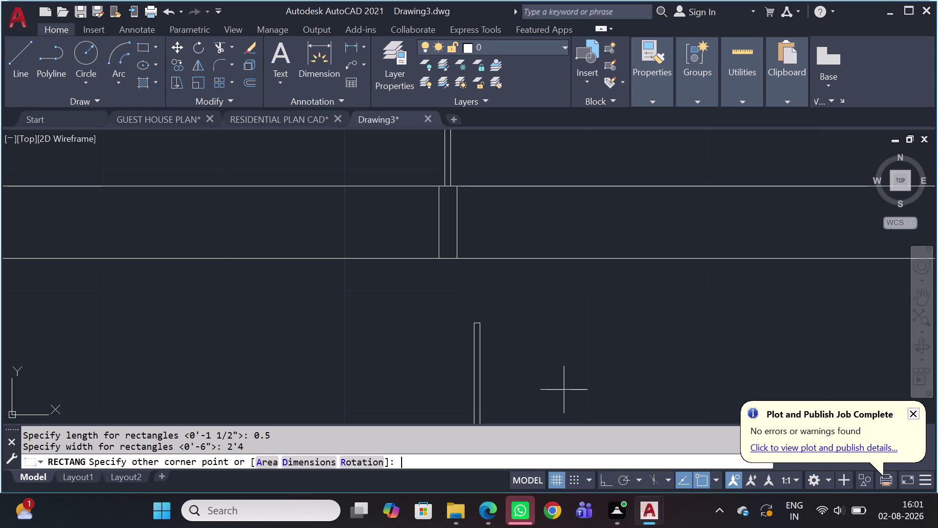
scroll(down, 3)
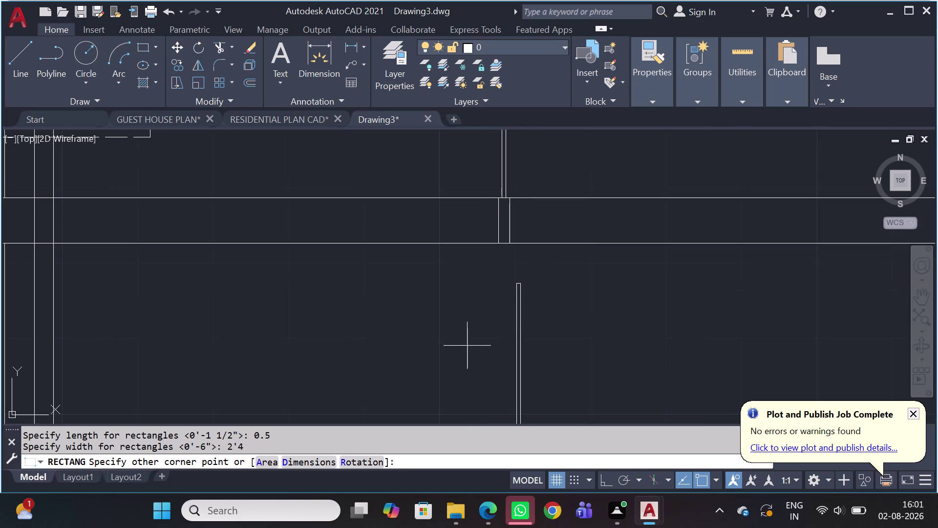
click(465, 348)
scroll(down, 3)
click(509, 357)
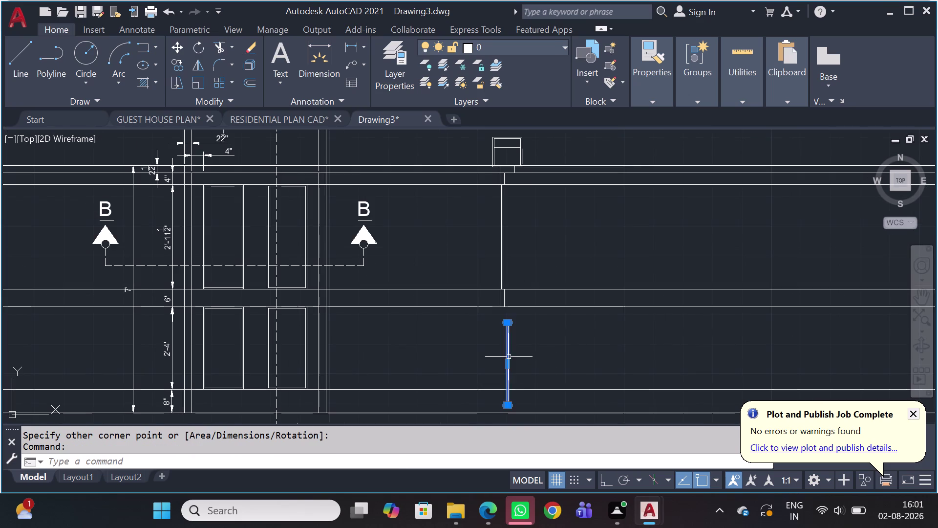
Move the thin rectangle from its top onto the bottom endpoint of the frame line.
text(M)
key(space)
scroll(up, 3)
scroll(up, 3)
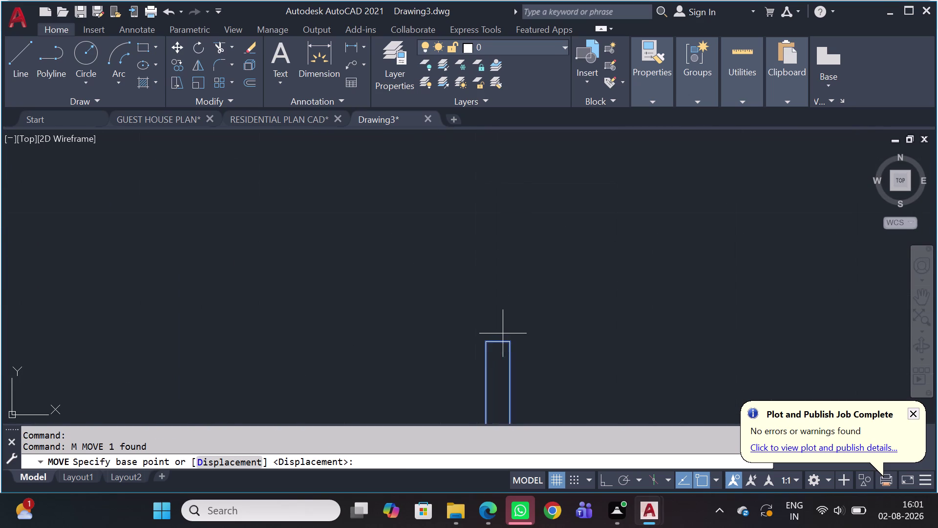
click(502, 345)
scroll(down, 3)
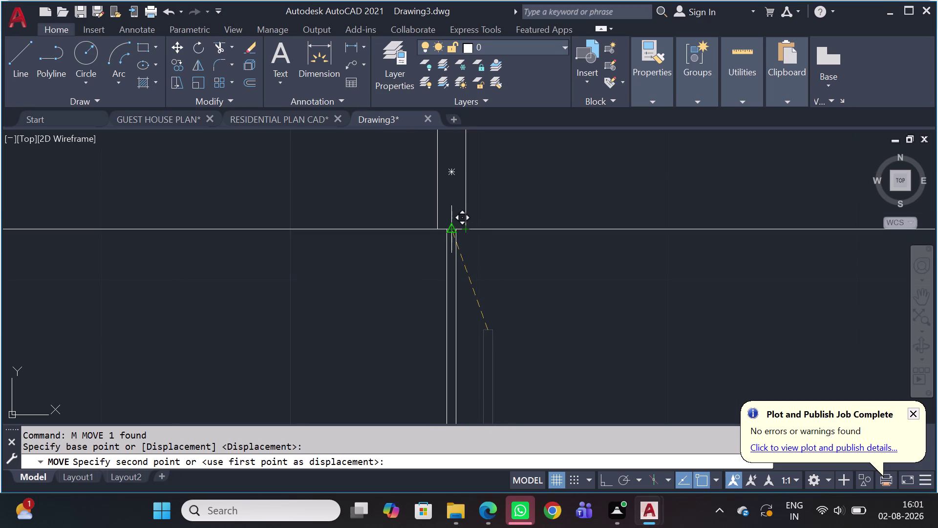
click(452, 232)
scroll(down, 3)
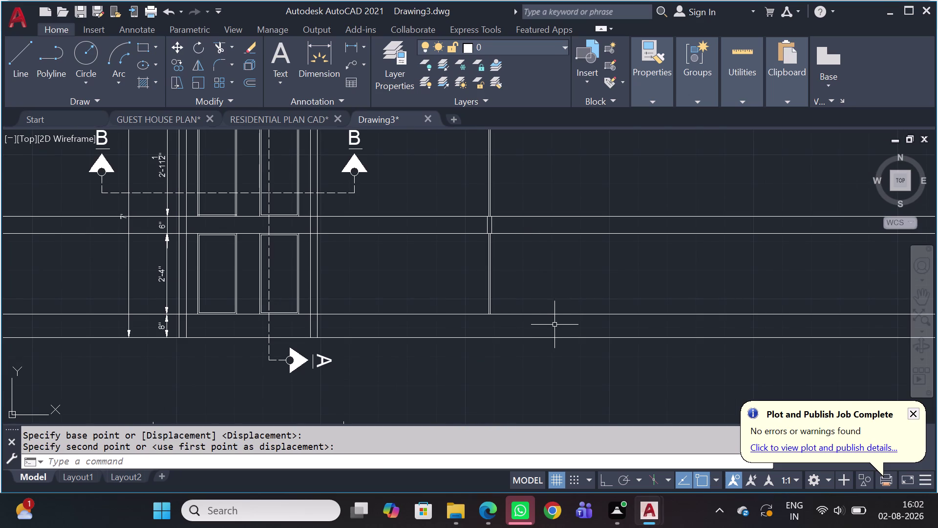
Attempt a 0.5 by 2'4 rectangle right of the elevation, then cancel it.
text(REC)
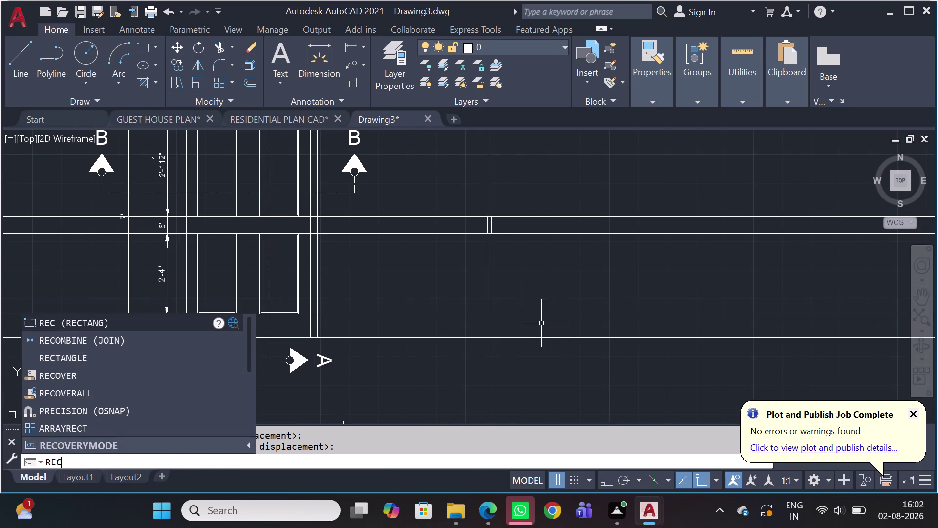
key(space)
click(524, 259)
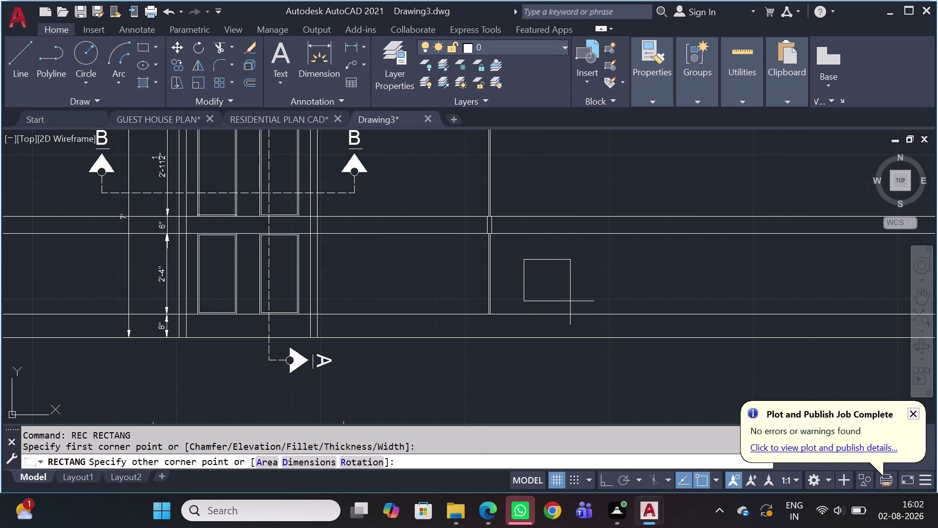
text(D)
key(space)
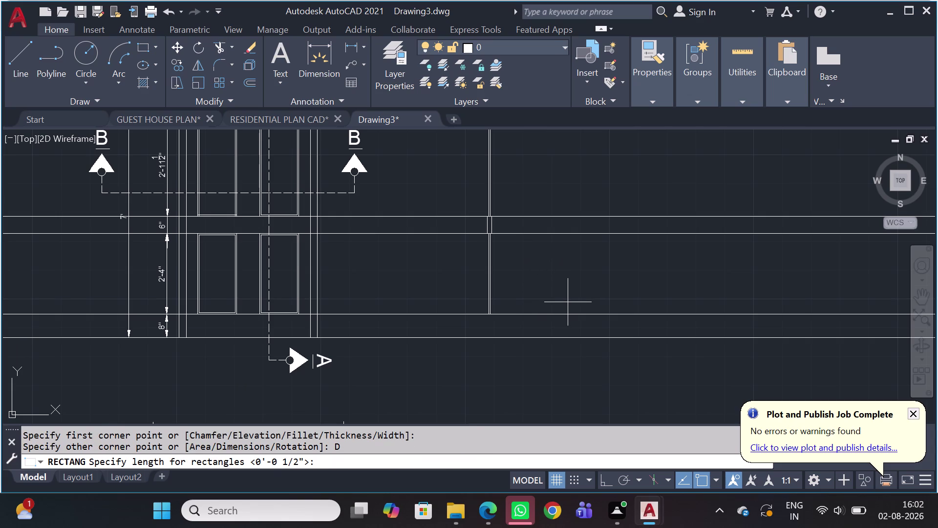
text(0.5)
key(space)
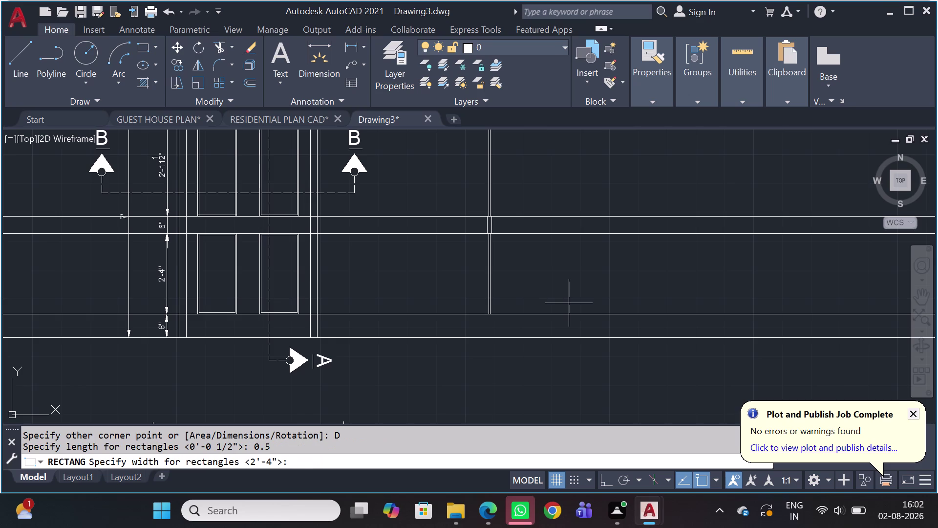
text(2'4)
key(space)
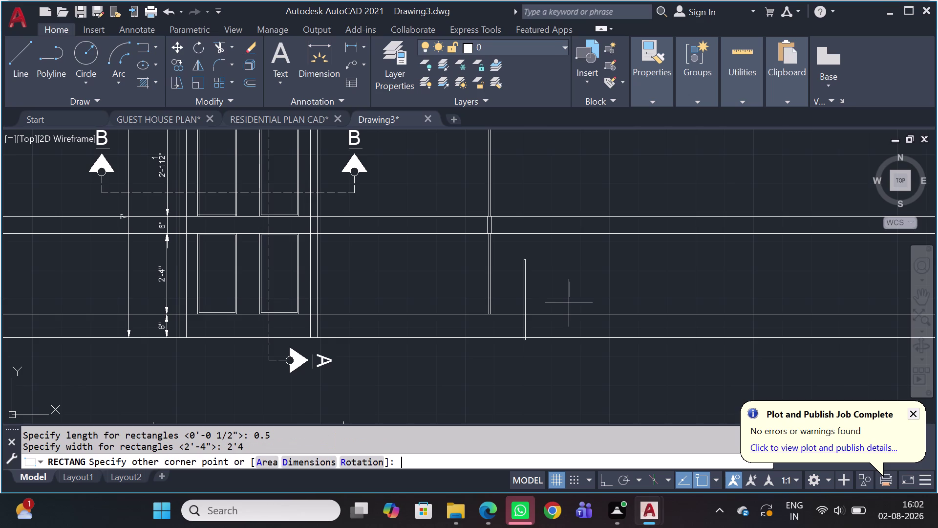
key(Escape)
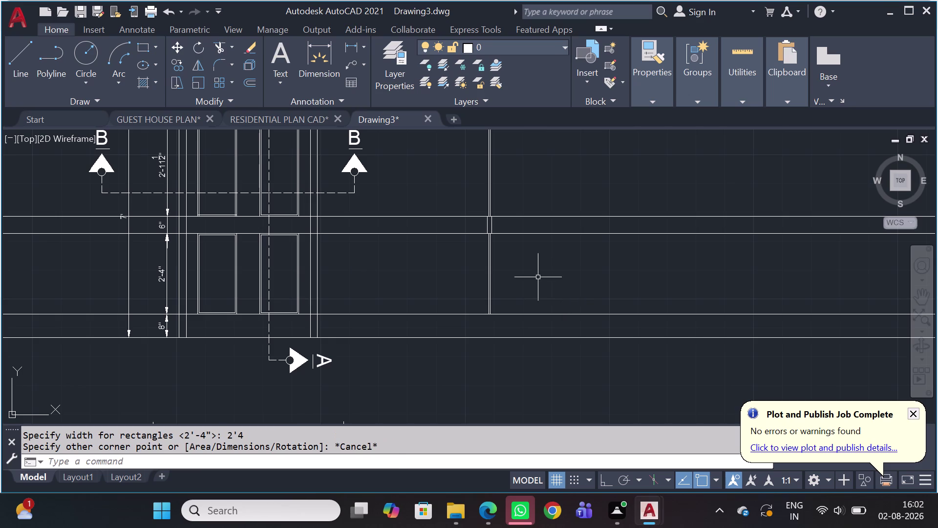
Restart the rectangle with a new first corner and the Dimensions option ready.
key(r)
key(e)
key(c)
key(space)
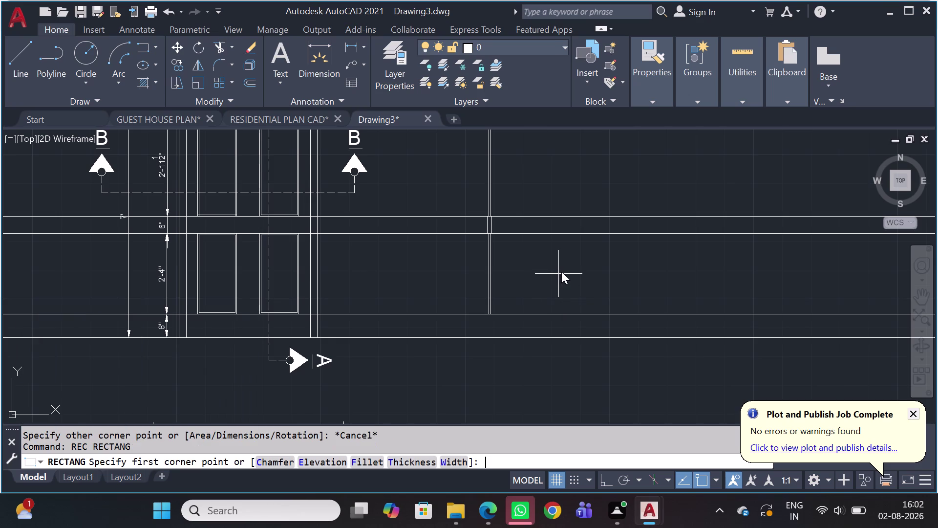
key(d)
key(space)
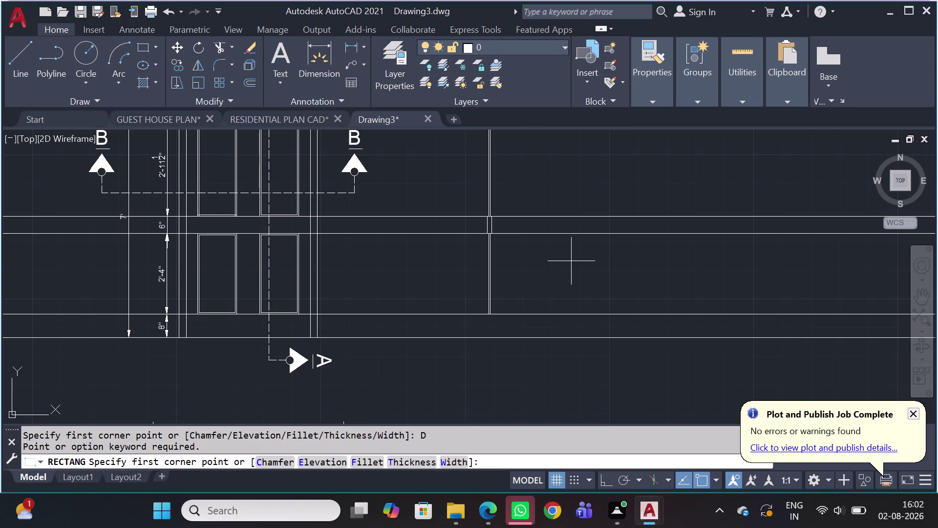
click(536, 271)
key(d)
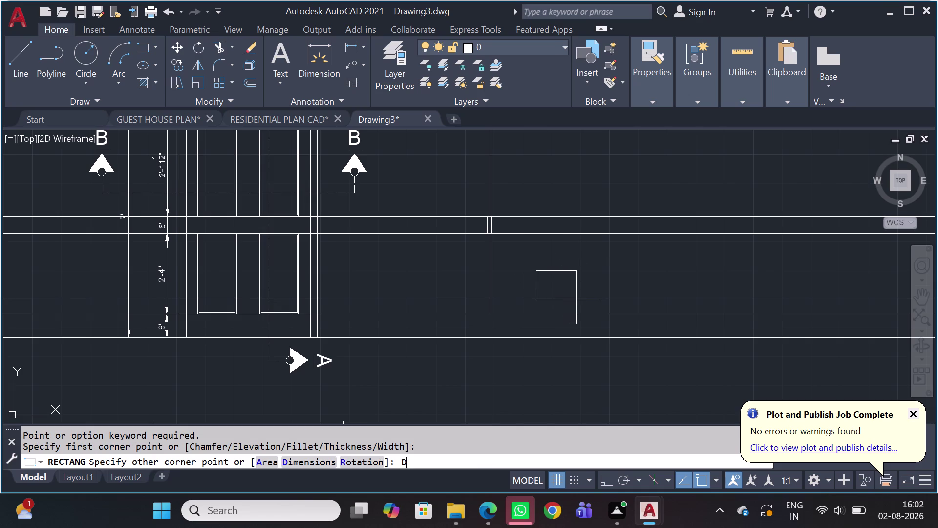
key(space)
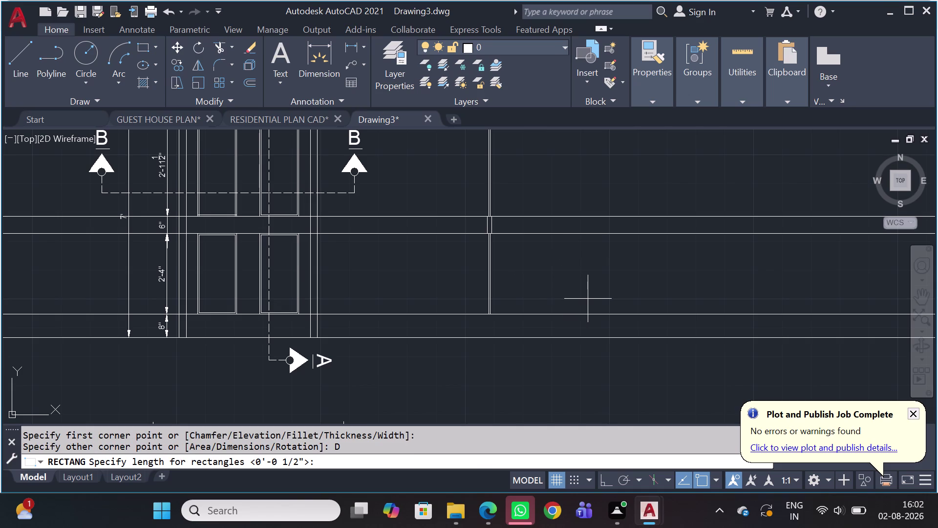